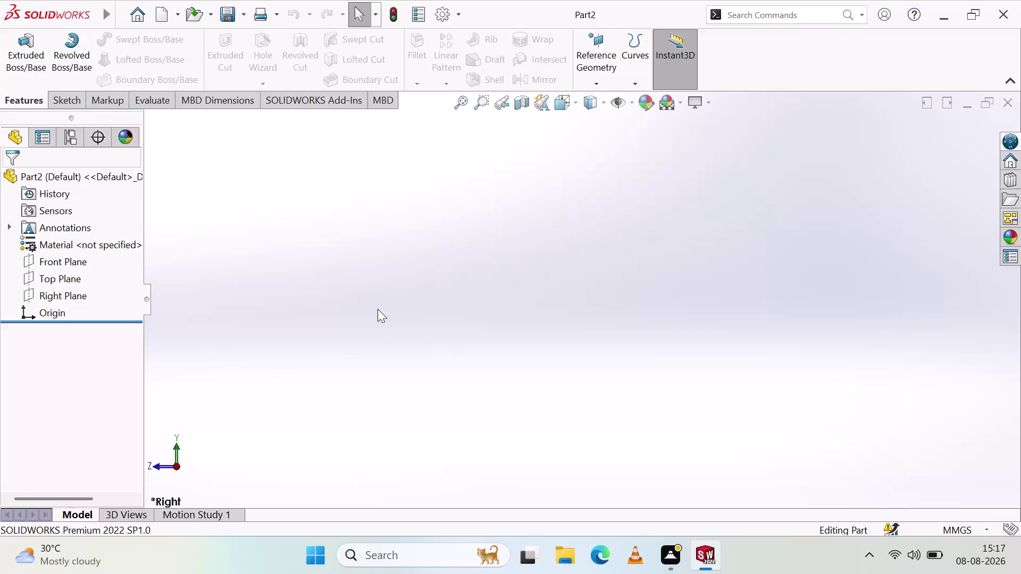
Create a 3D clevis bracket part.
Switch to the Front view and start a new sketch from the Sketch tab.
scroll(down, 3)
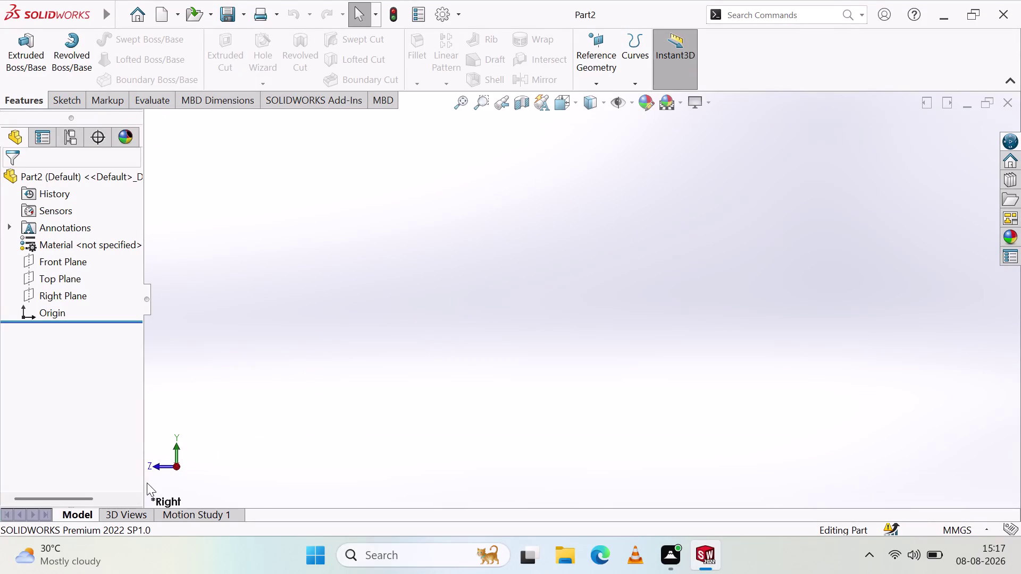
click(155, 464)
scroll(up, 3)
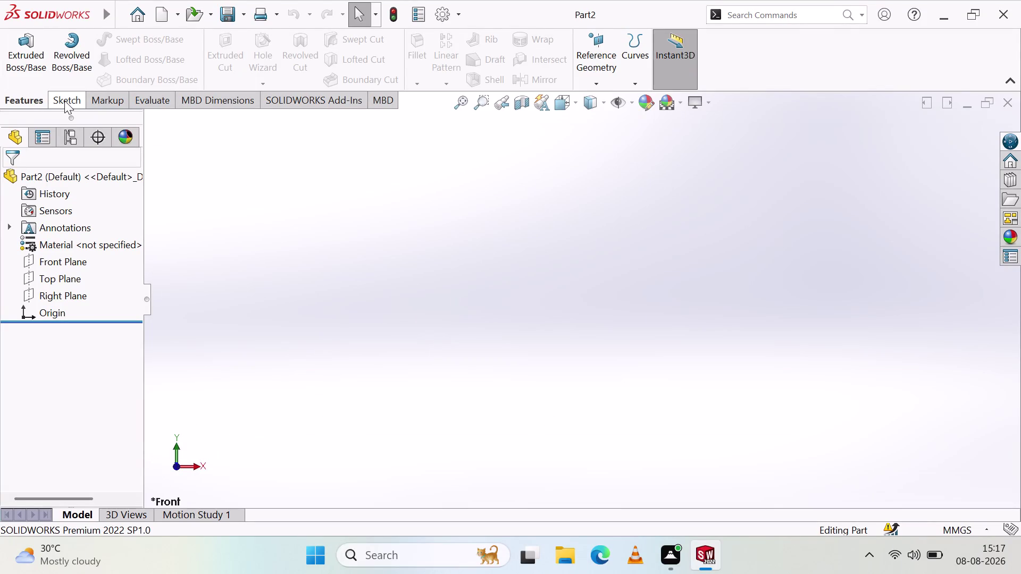
click(65, 101)
click(27, 56)
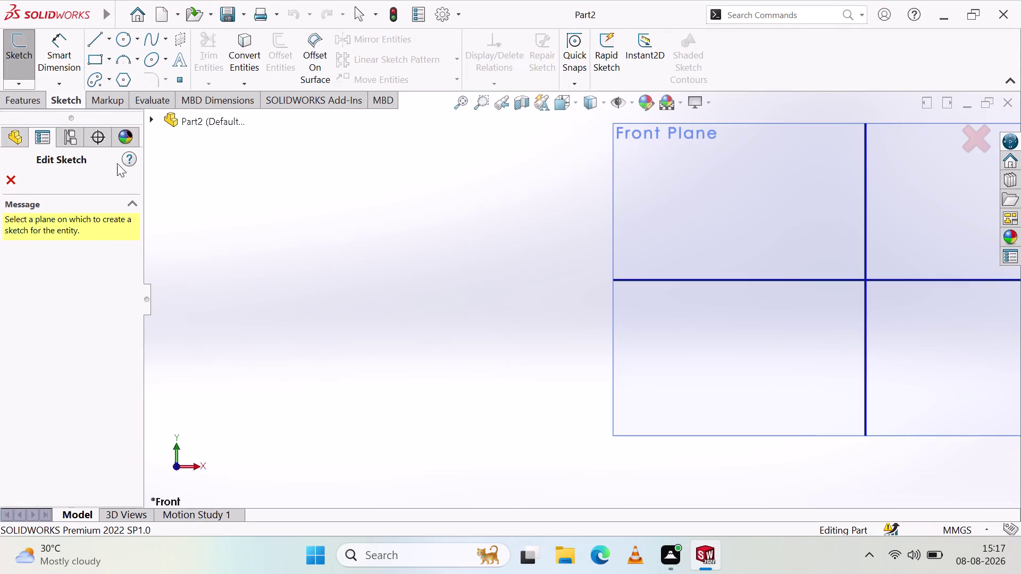
Zoom the view in and out, then cancel the pending sketch.
scroll(down, 3)
scroll(up, 3)
scroll(down, 3)
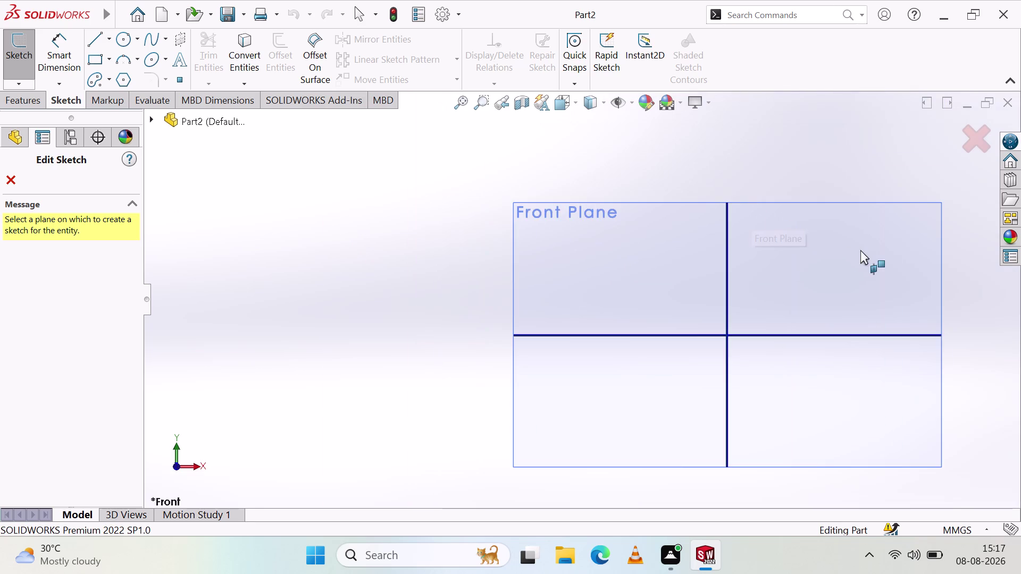
scroll(down, 3)
scroll(up, 3)
scroll(down, 3)
scroll(up, 3)
scroll(down, 3)
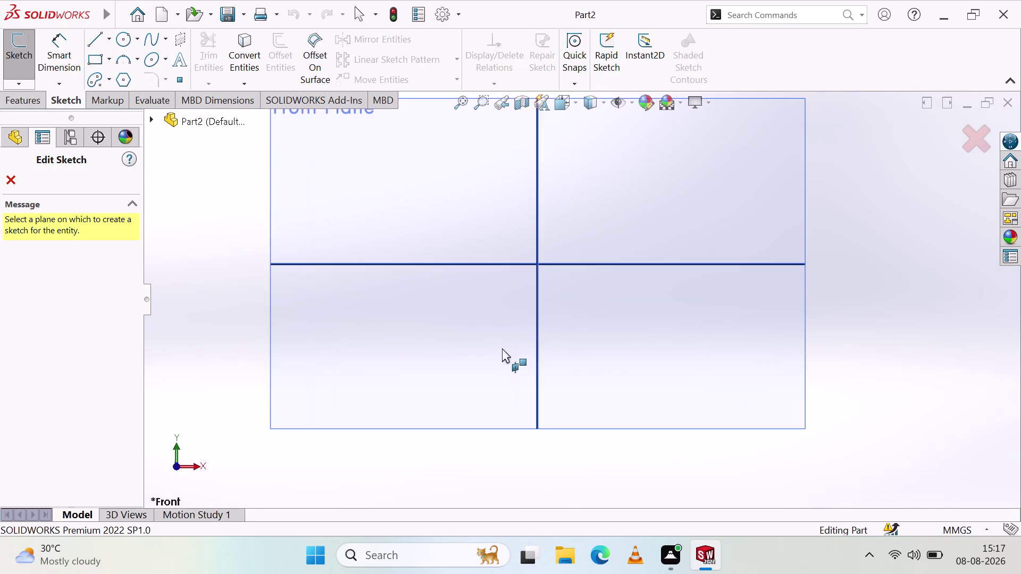
scroll(up, 3)
click(6, 179)
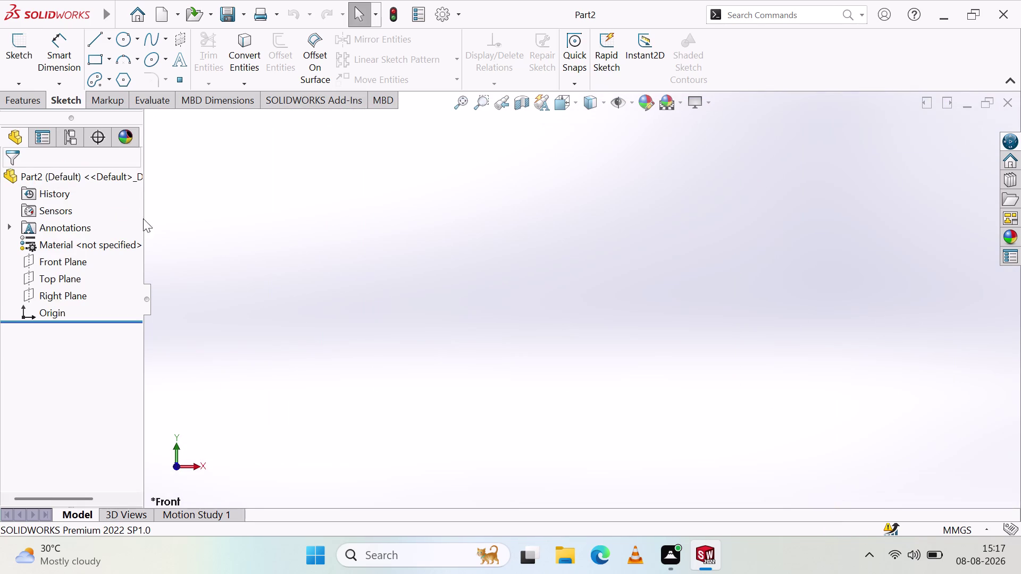
Restart the sketch command repeatedly, cancelling each pending plane selection.
click(35, 67)
click(18, 50)
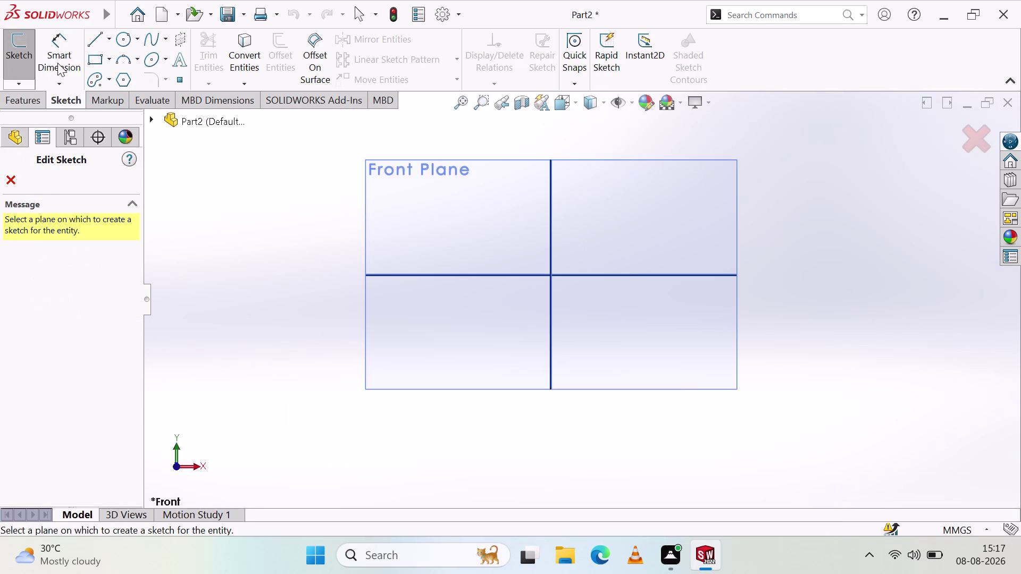
click(66, 63)
click(65, 62)
click(65, 62)
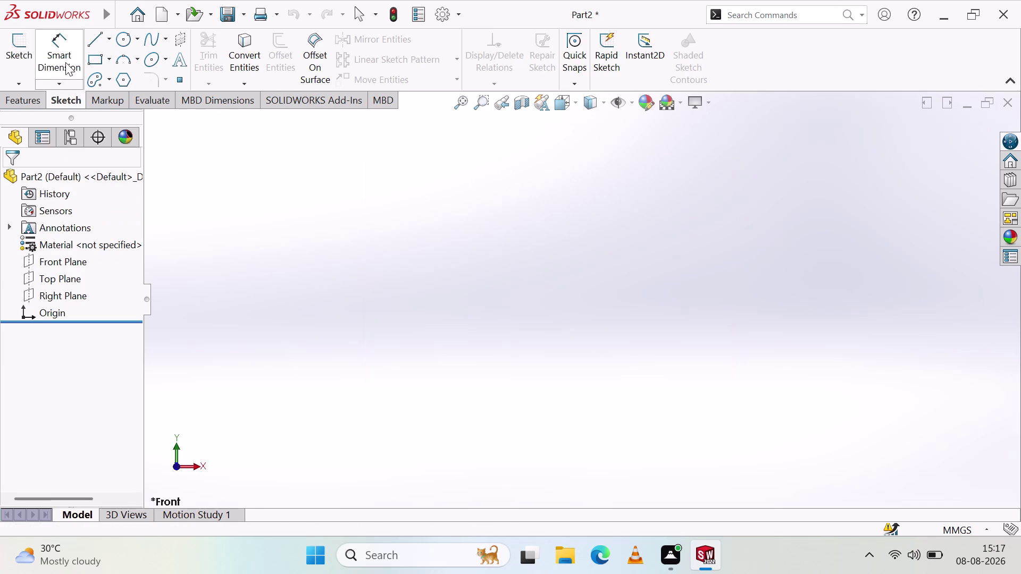
click(10, 51)
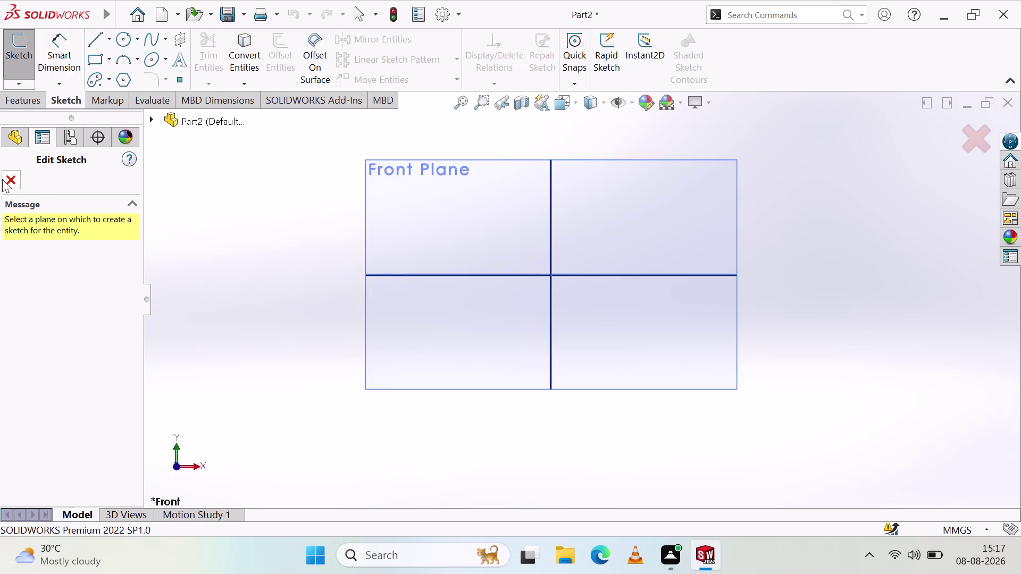
click(2, 179)
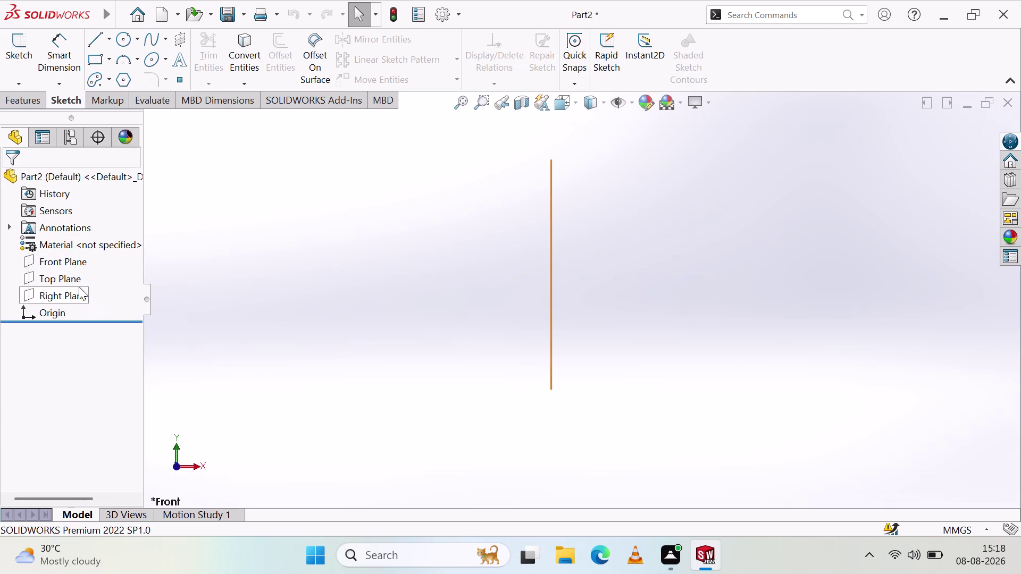
Select Front Plane in the FeatureManager design tree.
click(73, 263)
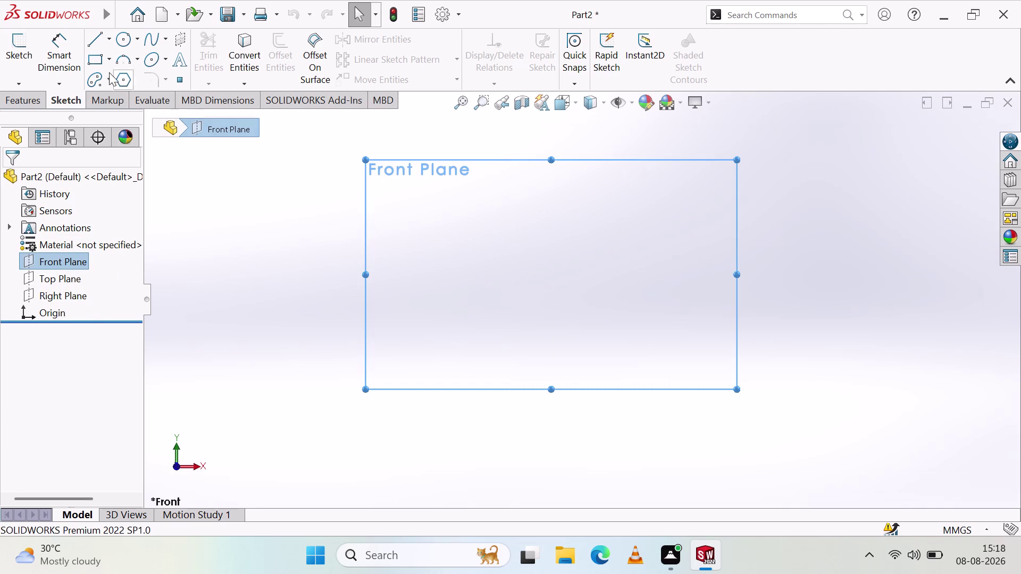
Start a sketch on the Front Plane and draw a vertical construction line through the origin.
click(16, 50)
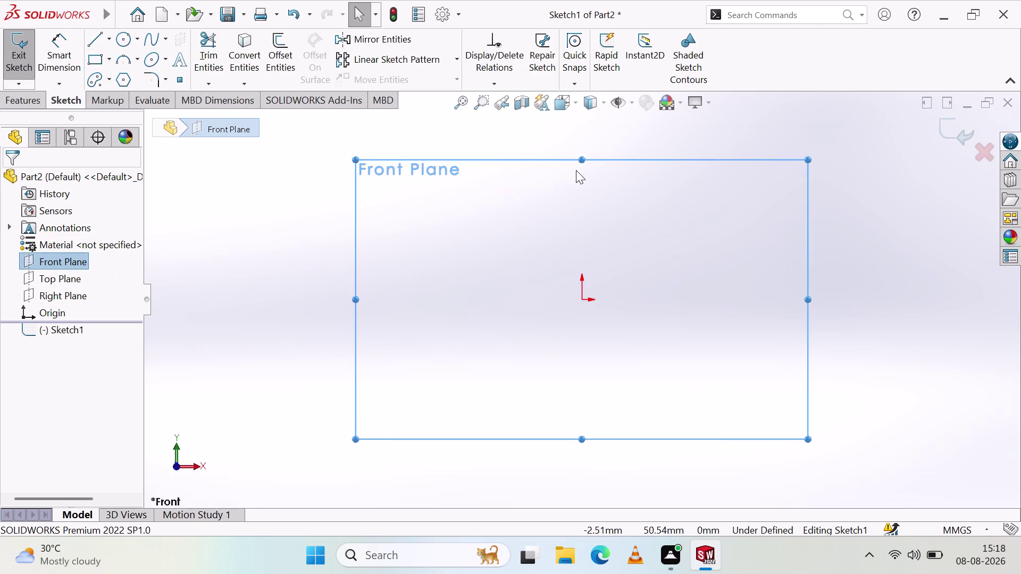
click(95, 36)
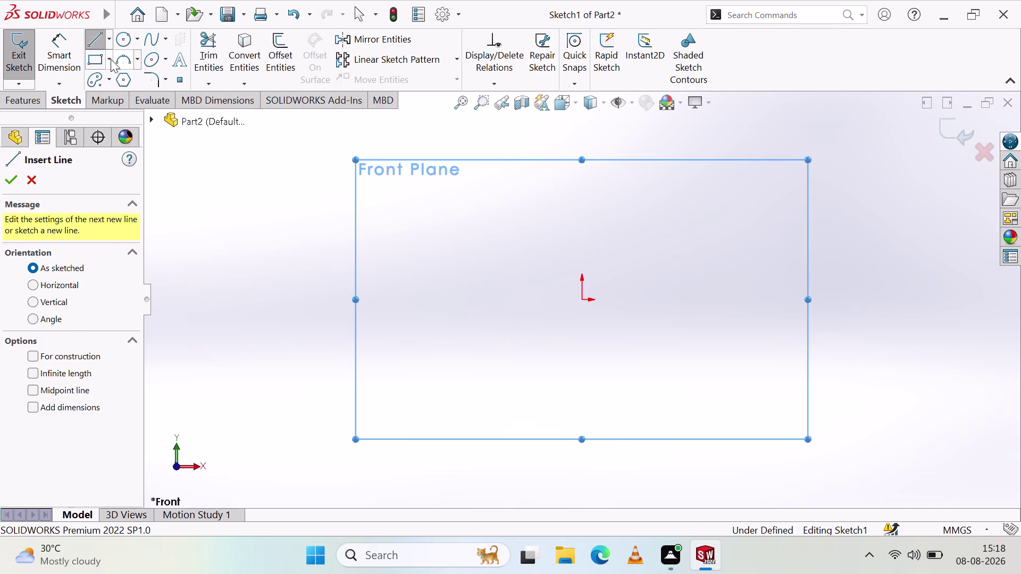
click(111, 39)
click(124, 77)
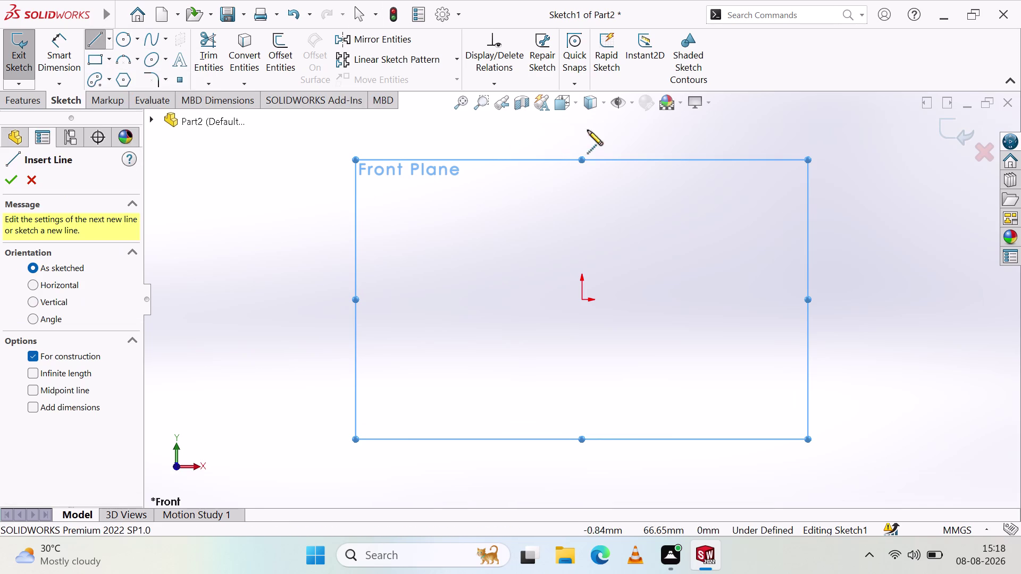
click(580, 122)
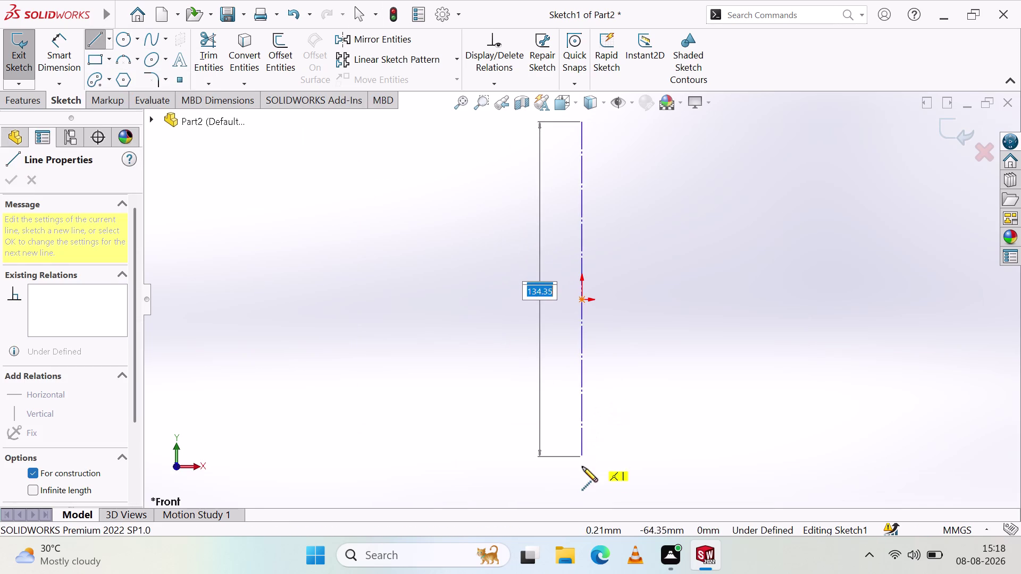
click(583, 500)
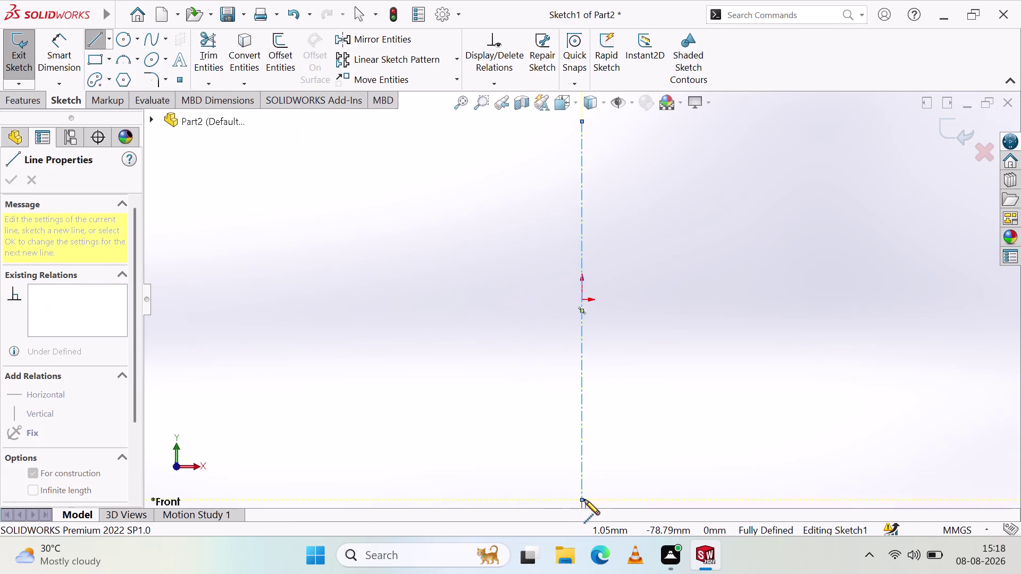
key(Escape)
key(Escape)
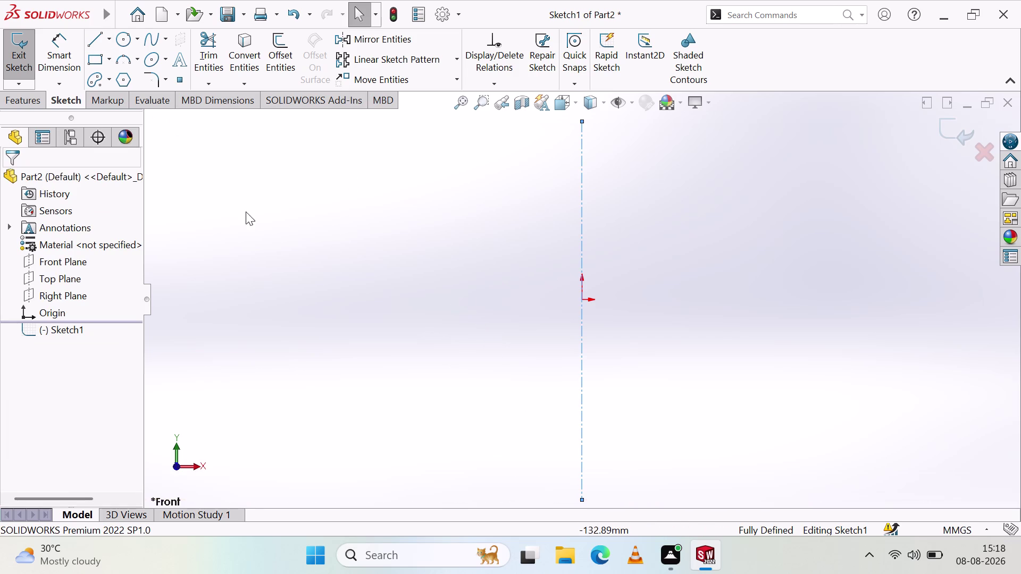
Draw a horizontal centerline through the origin.
click(108, 39)
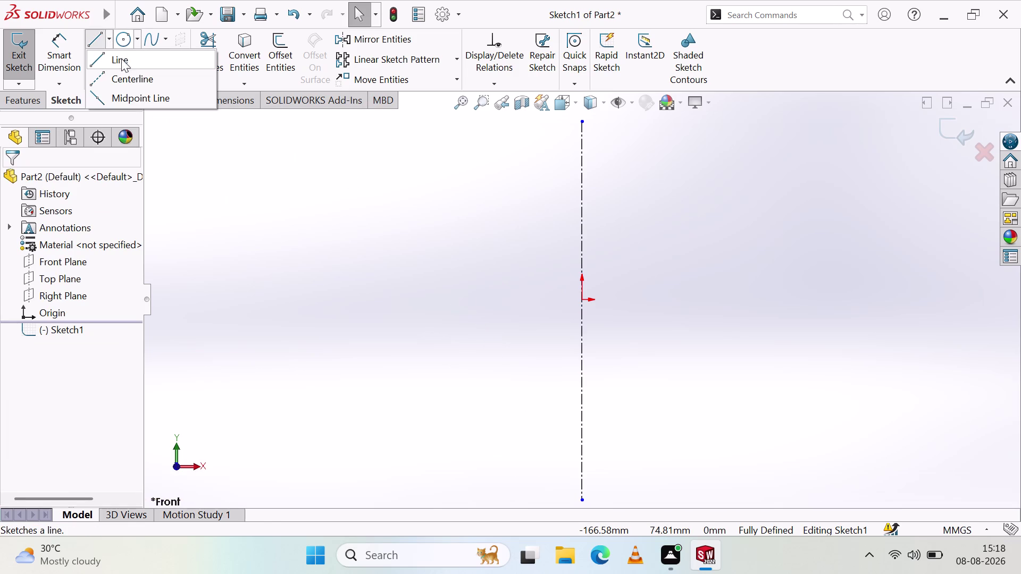
click(132, 76)
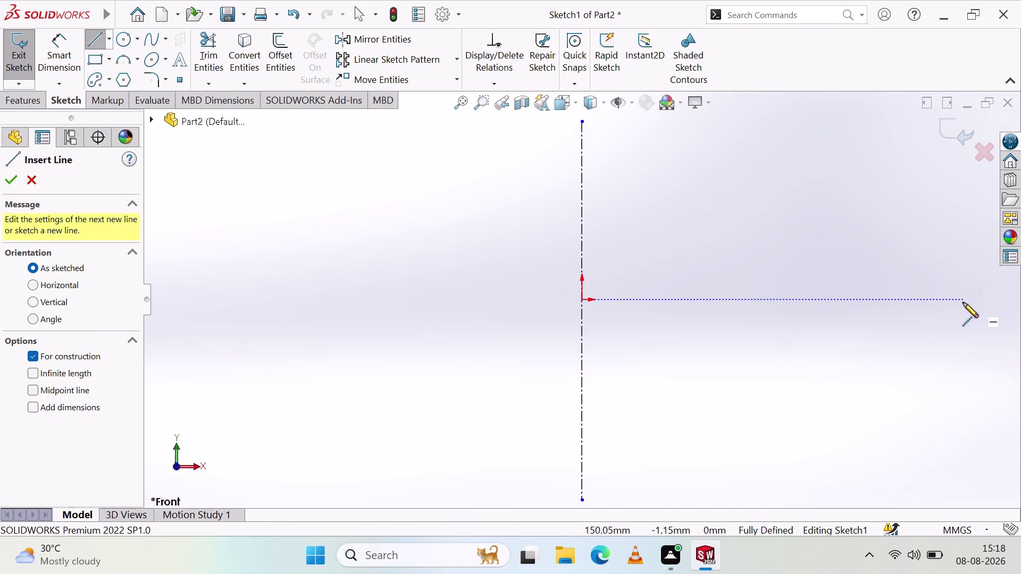
click(963, 303)
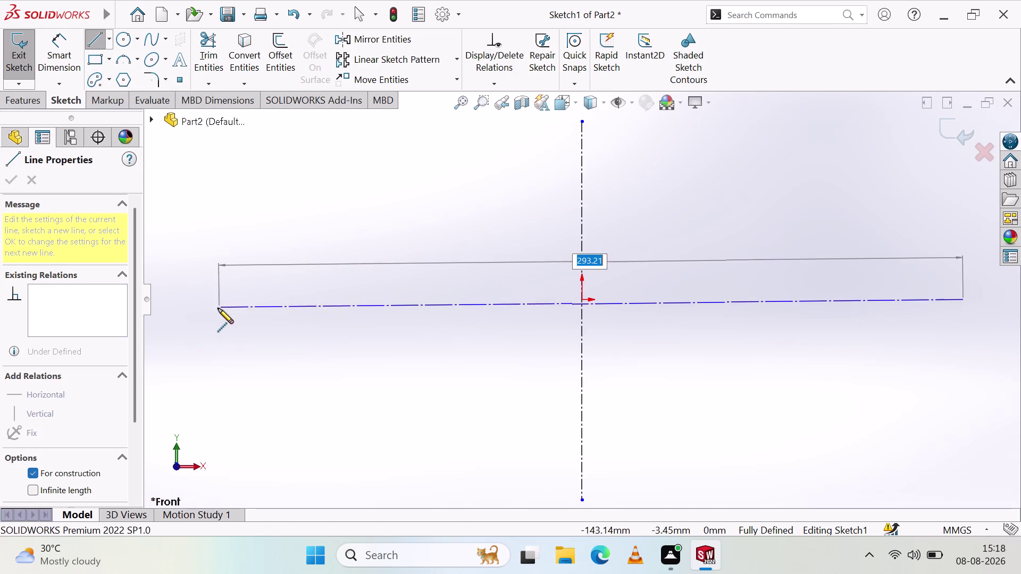
click(216, 299)
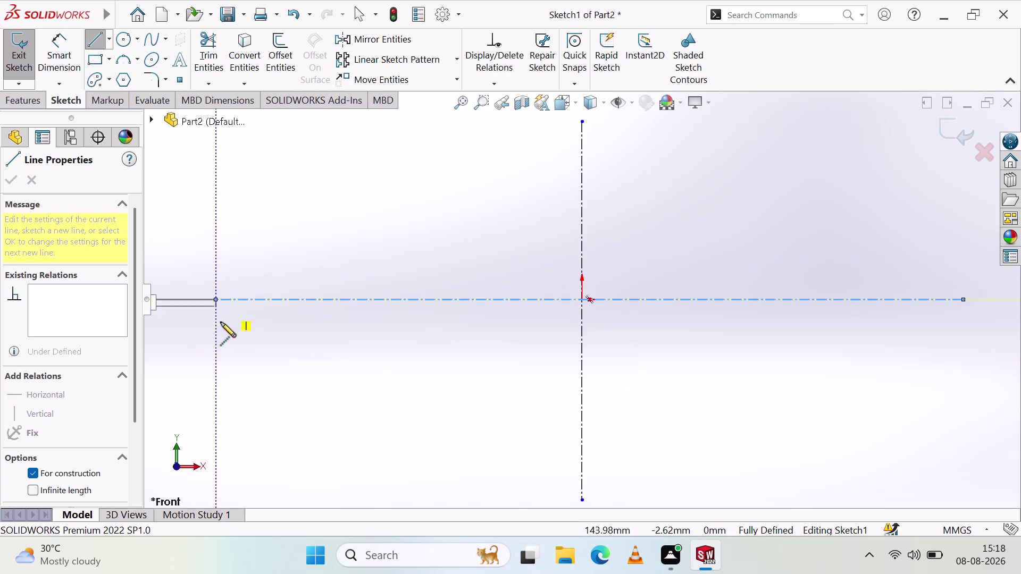
key(Escape)
key(Escape)
Drag both centerlines' endpoints outward to lengthen them.
scroll(up, 3)
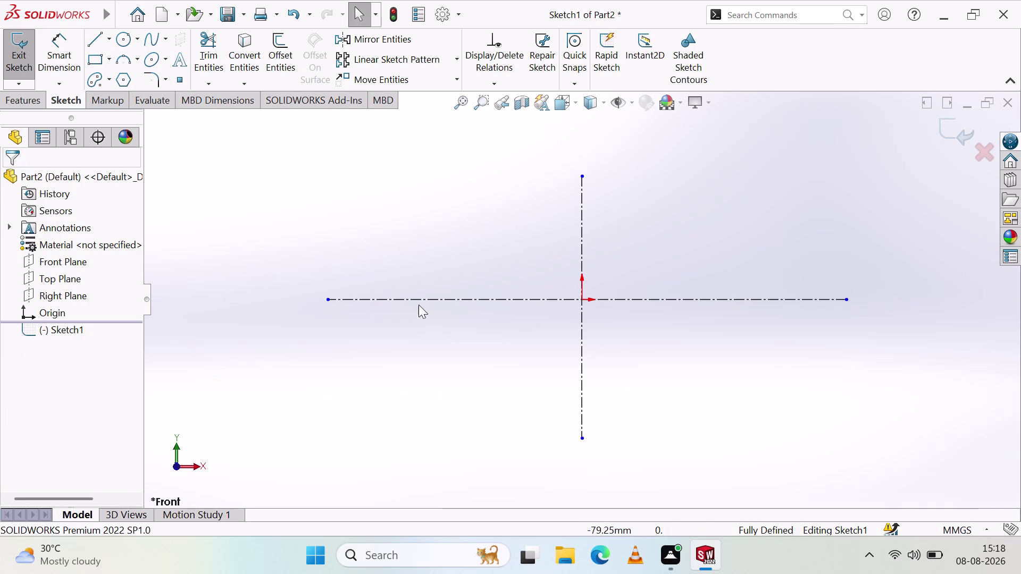
drag(327, 300, 233, 314)
drag(848, 298, 895, 289)
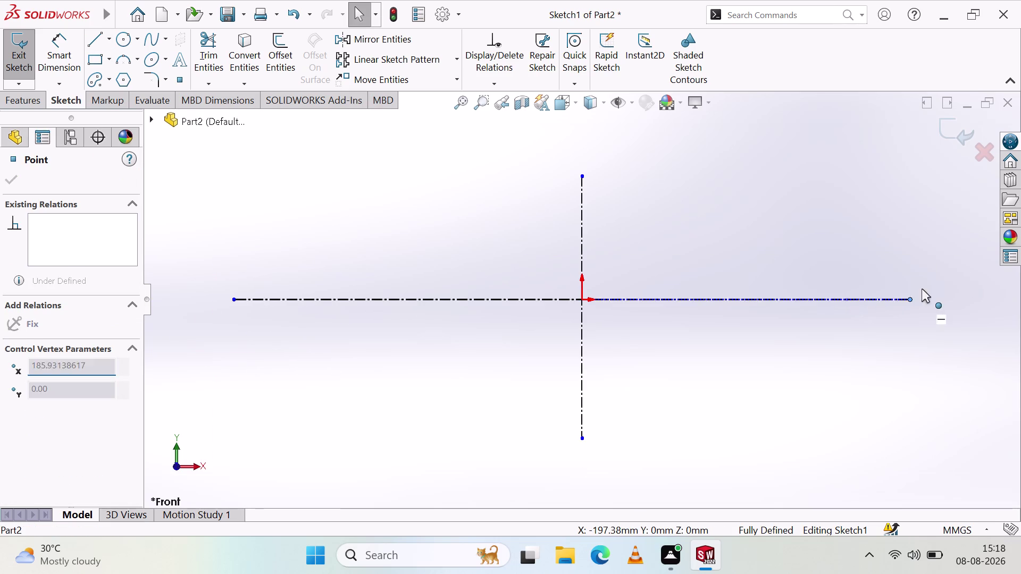
drag(895, 289, 926, 289)
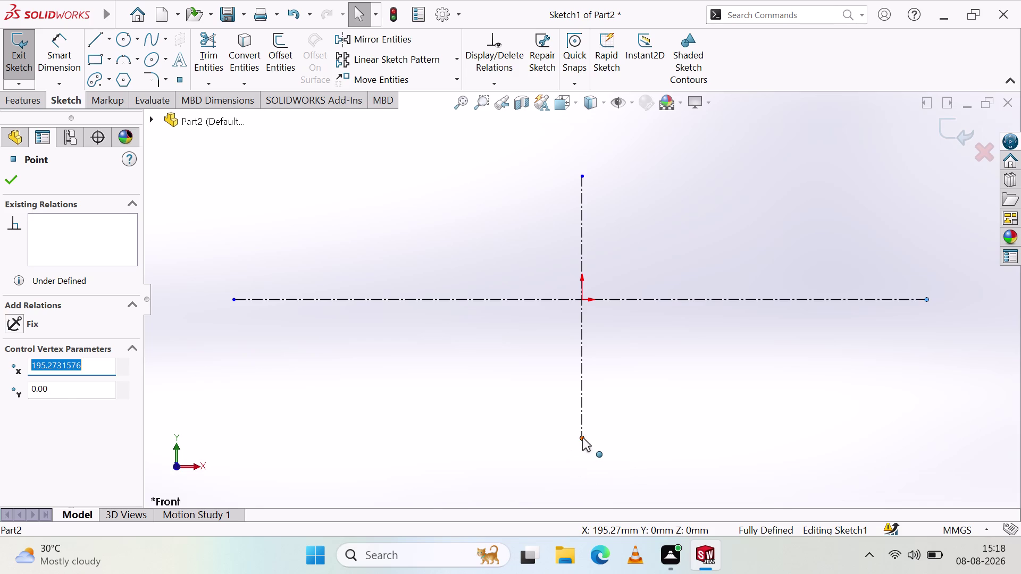
drag(582, 437, 600, 501)
drag(580, 174, 581, 166)
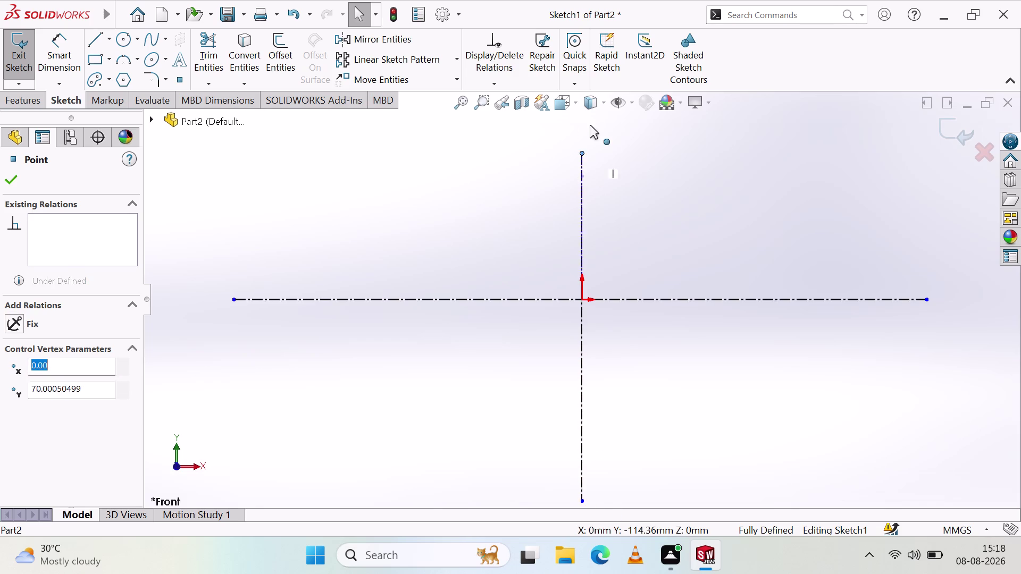
drag(582, 166, 590, 117)
key(Escape)
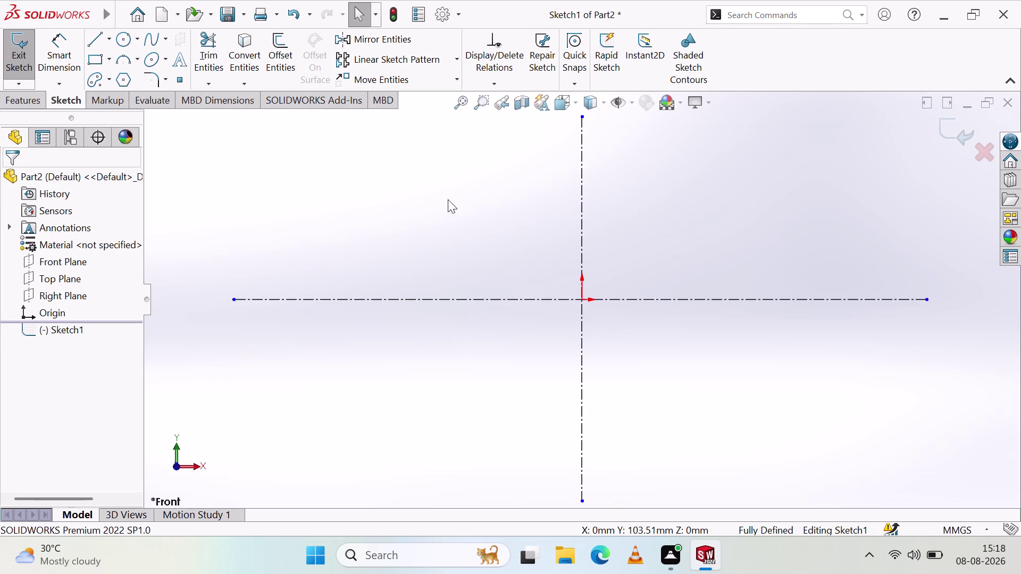
scroll(down, 3)
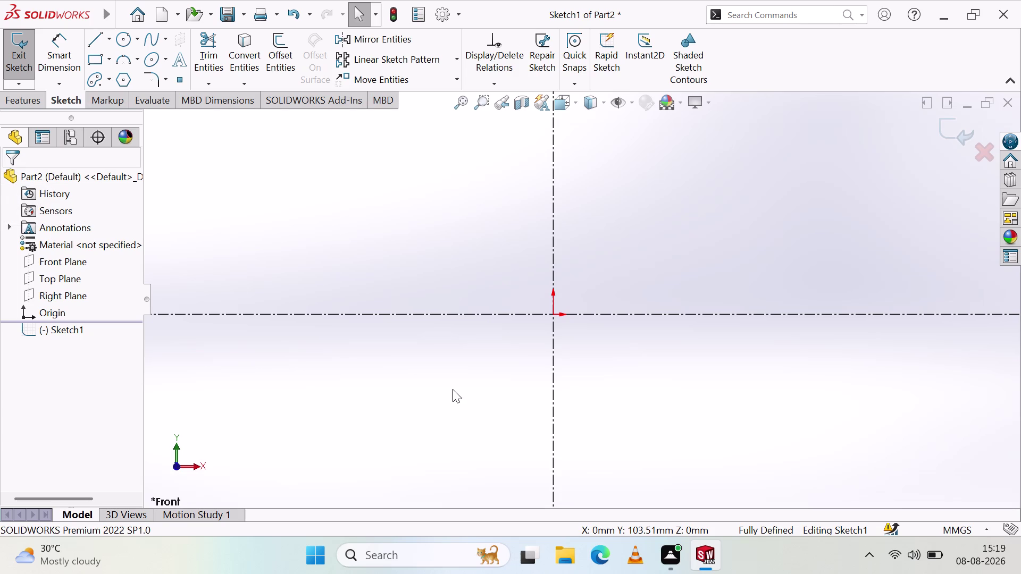
click(123, 41)
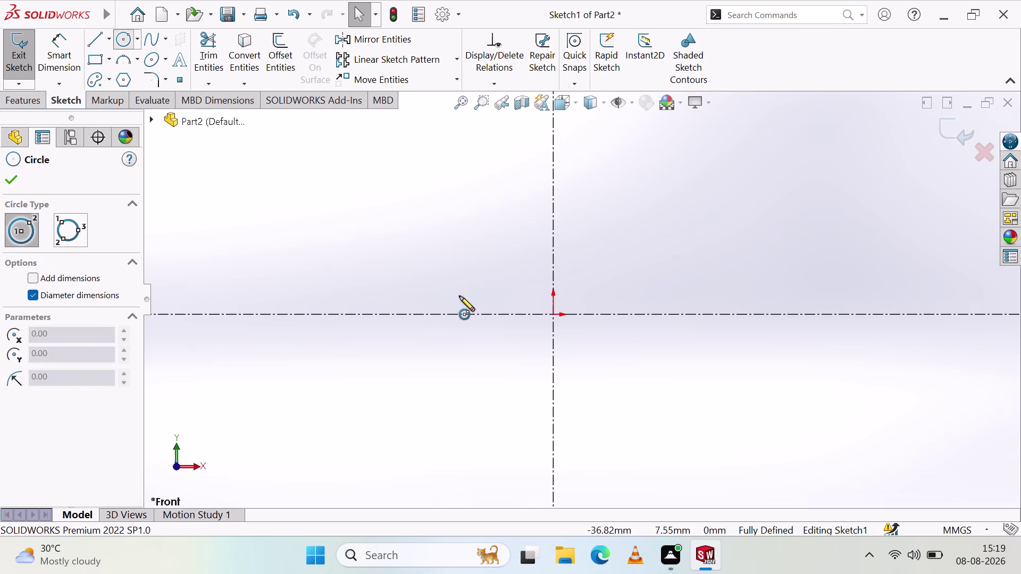
Draw circles centred on the origin, finishing with a larger one around the first.
click(553, 315)
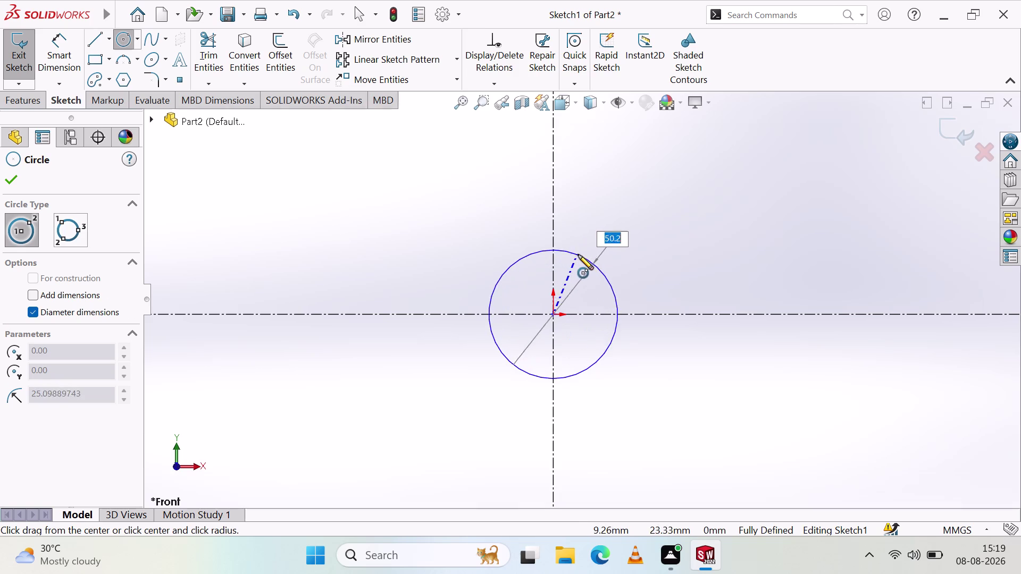
click(590, 267)
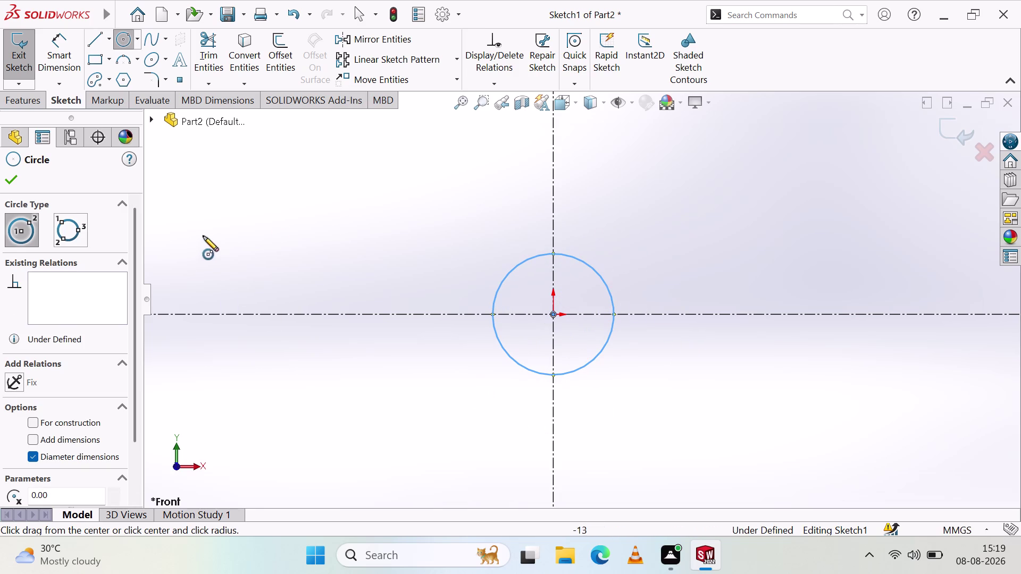
key(Escape)
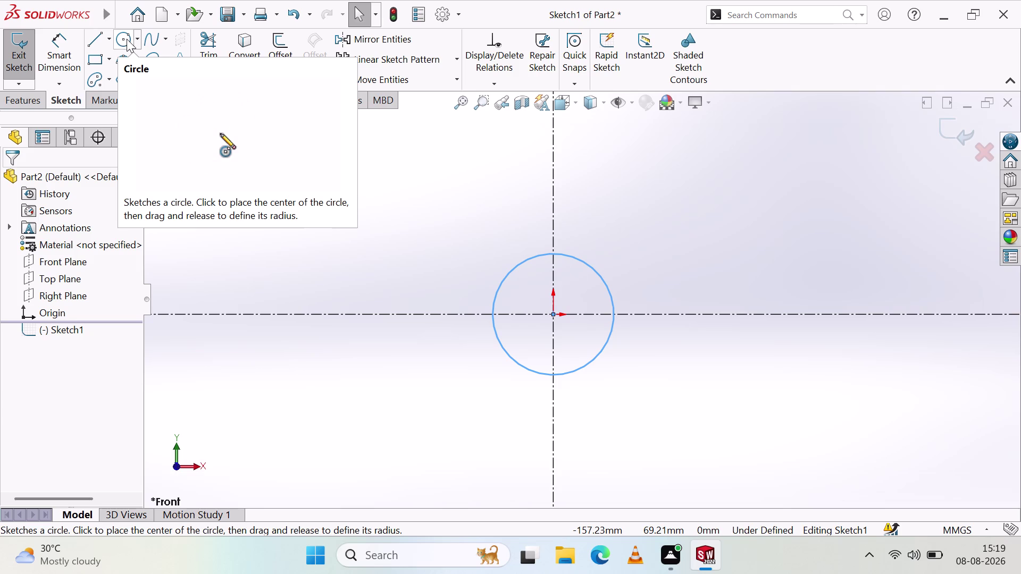
click(125, 38)
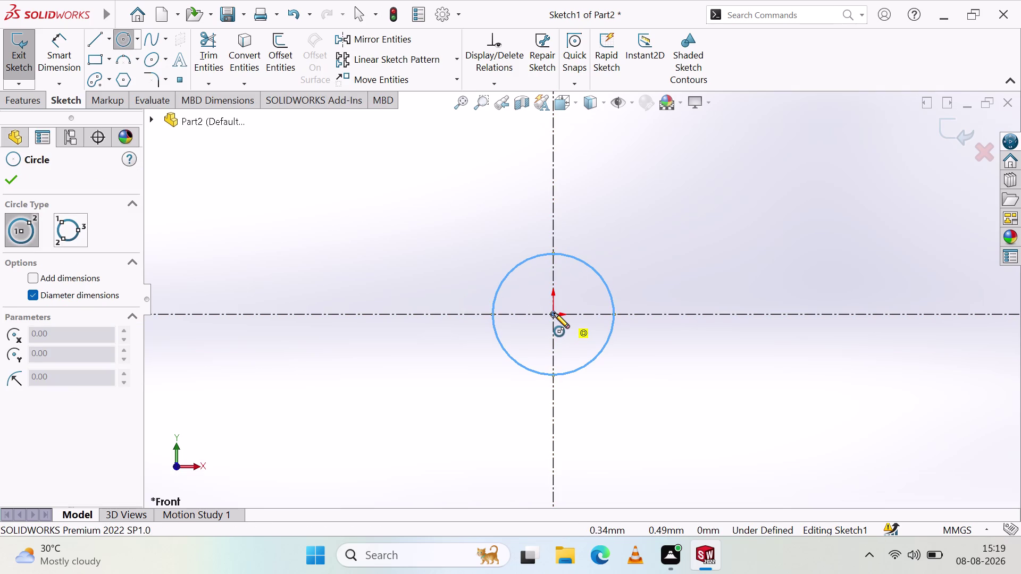
click(554, 313)
click(660, 288)
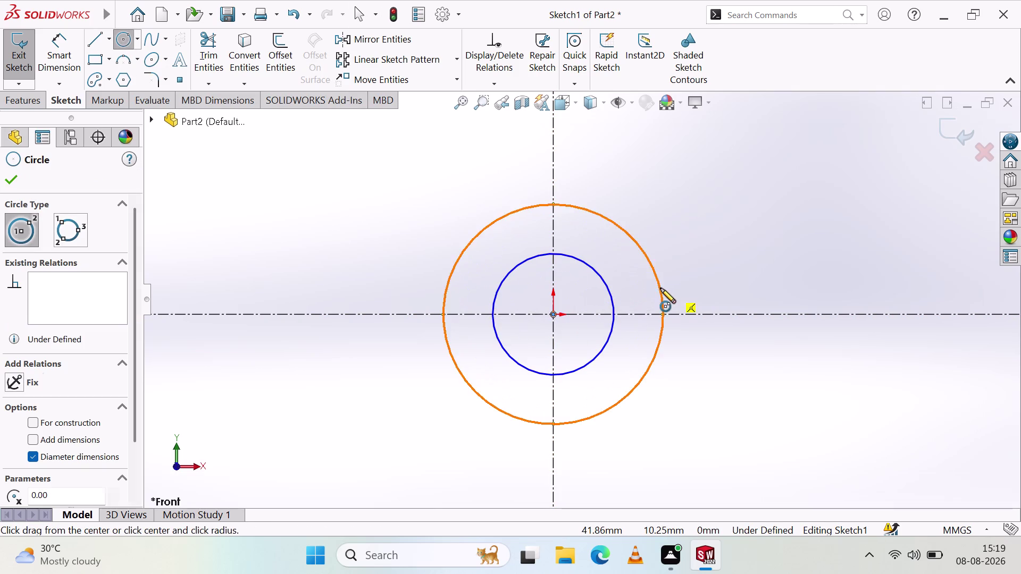
key(Escape)
click(55, 47)
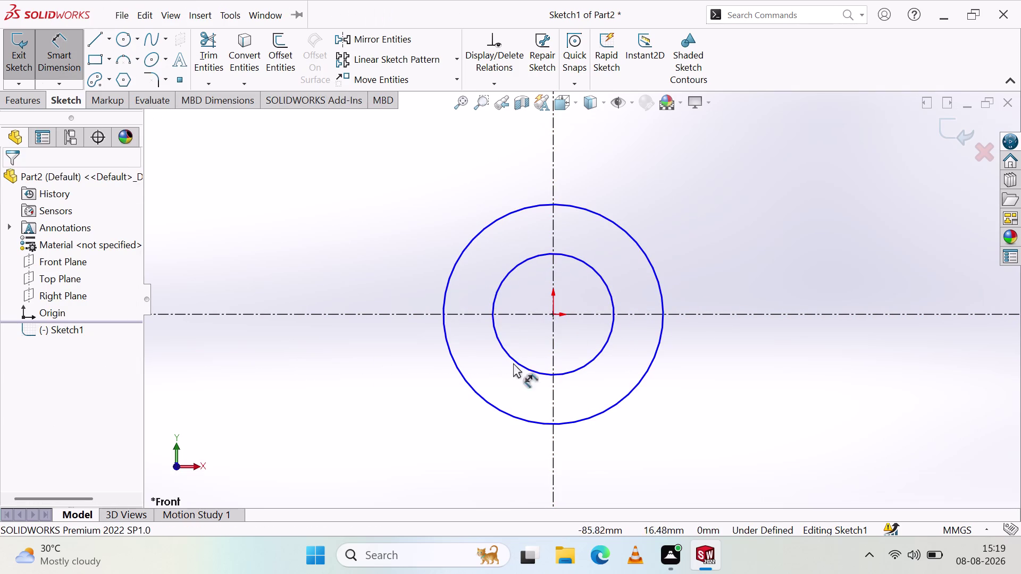
Dimension the outer circle's diameter as 38.
click(644, 254)
click(758, 264)
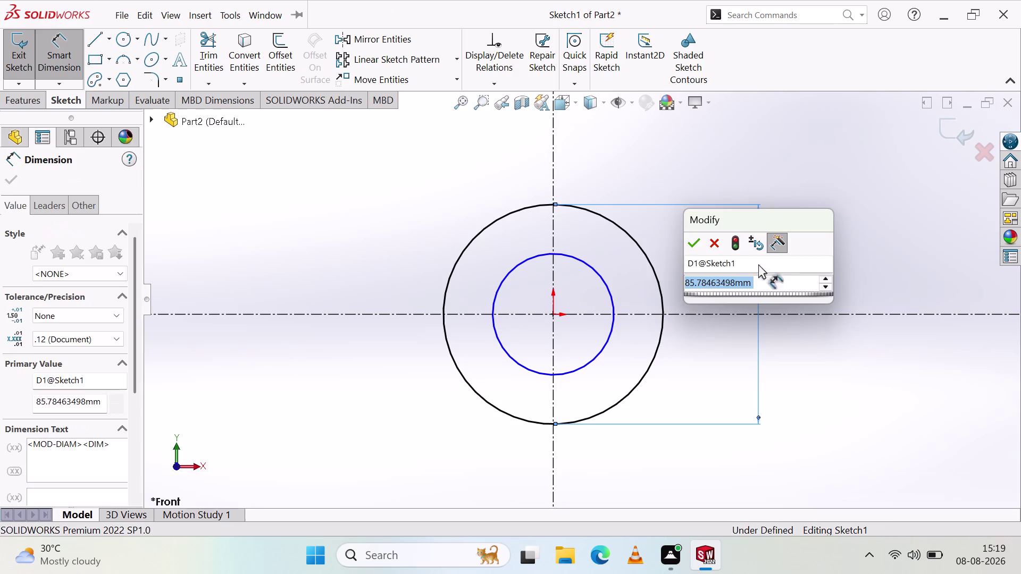
key(2)
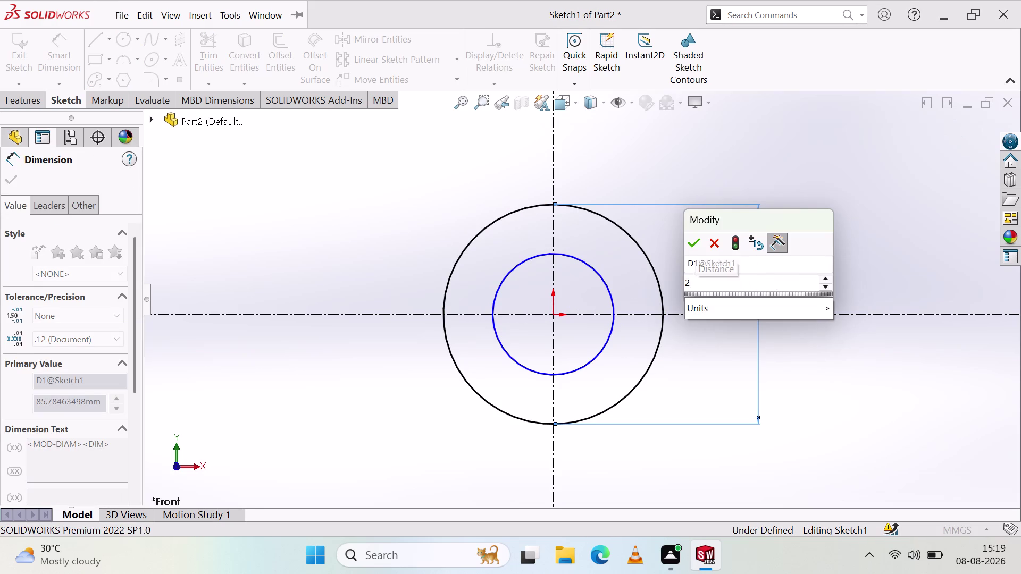
key(BackSpace)
key(3)
key(8)
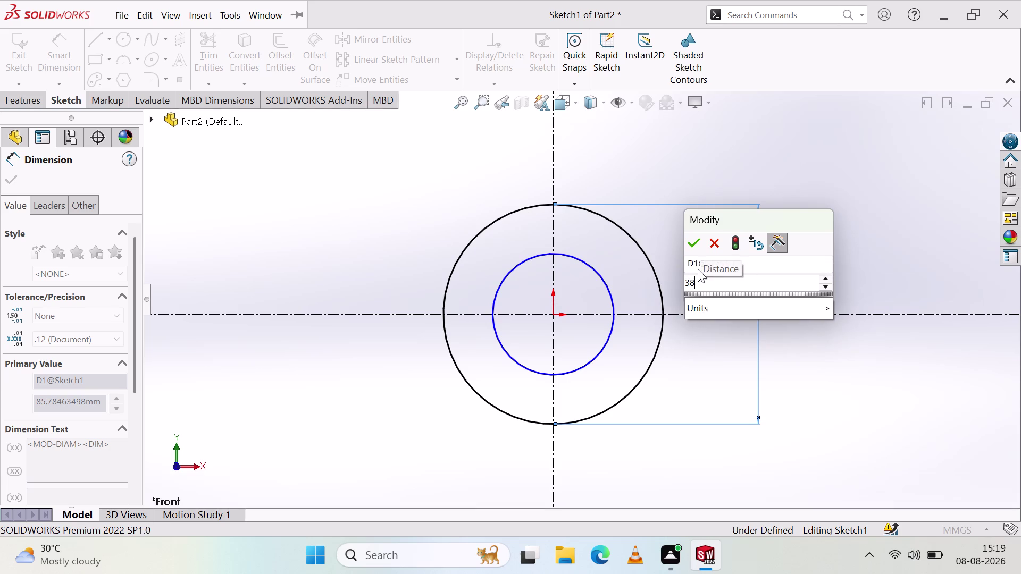
click(695, 249)
click(814, 249)
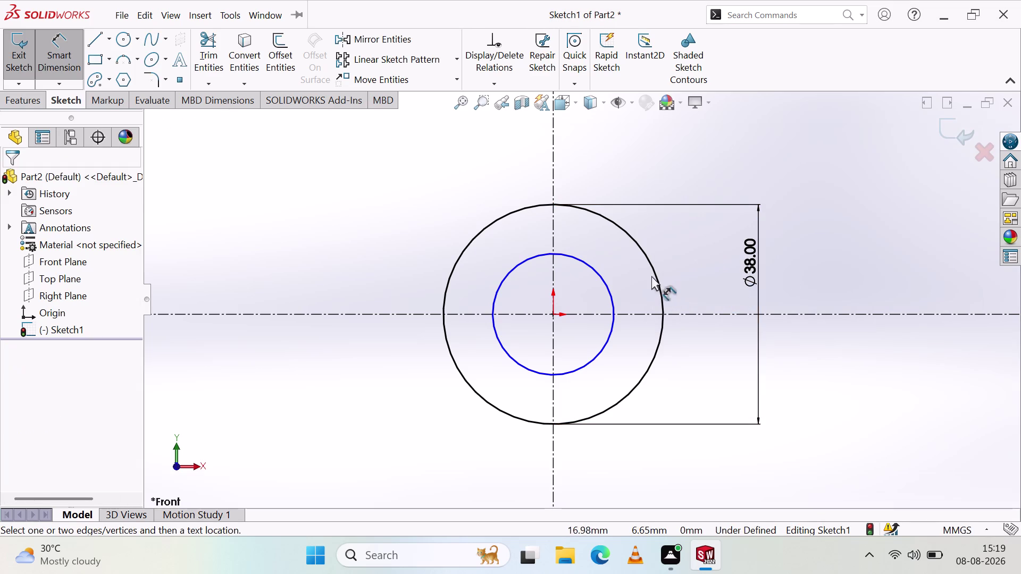
Dimension the inner circle's diameter as 40.
click(609, 288)
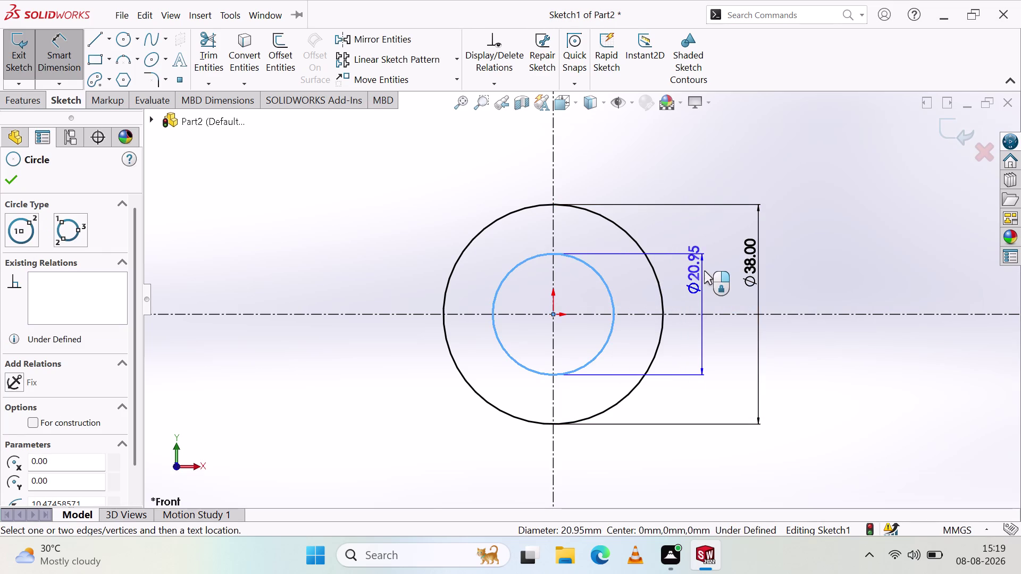
click(723, 268)
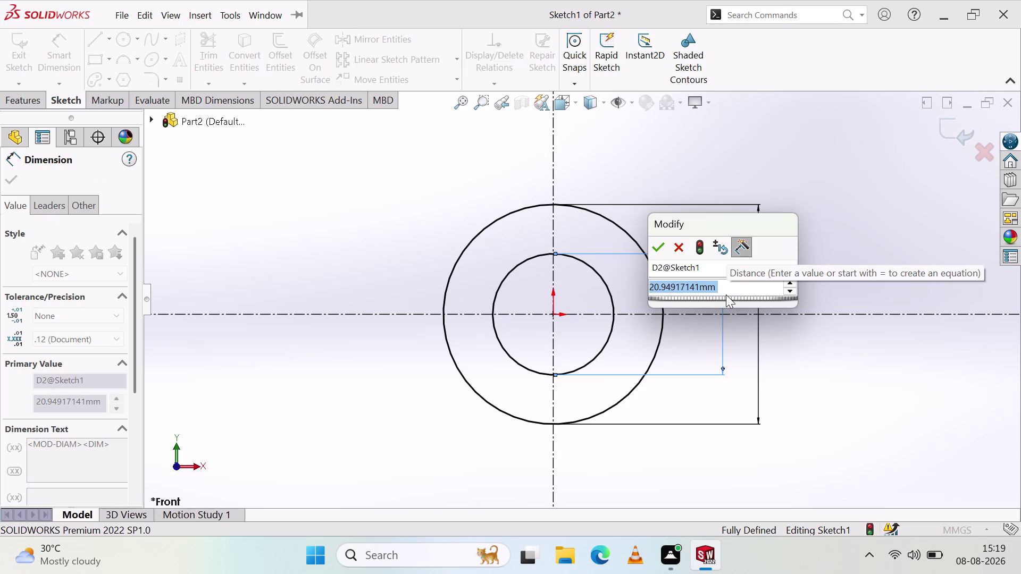
key(4)
key(0)
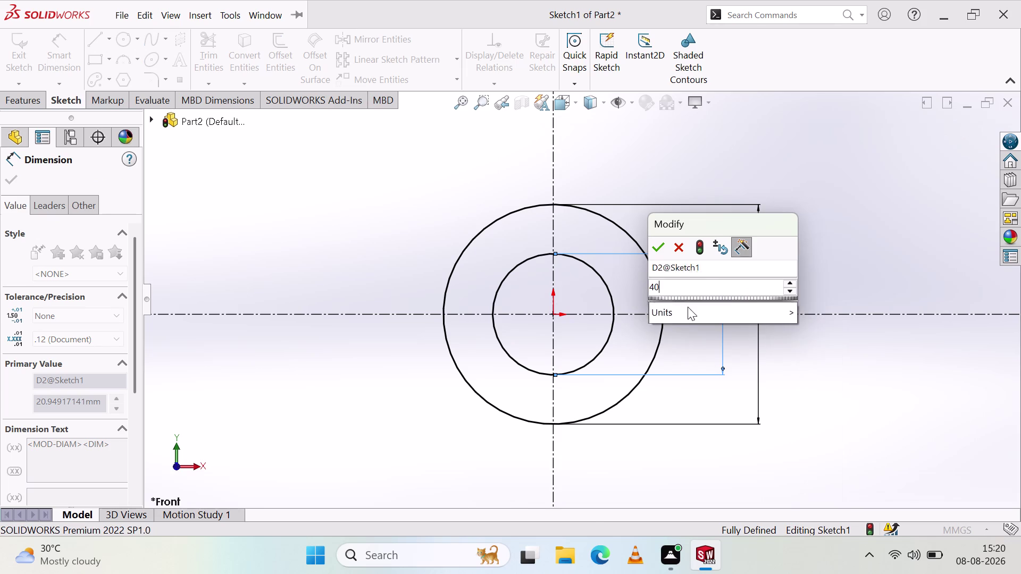
click(655, 252)
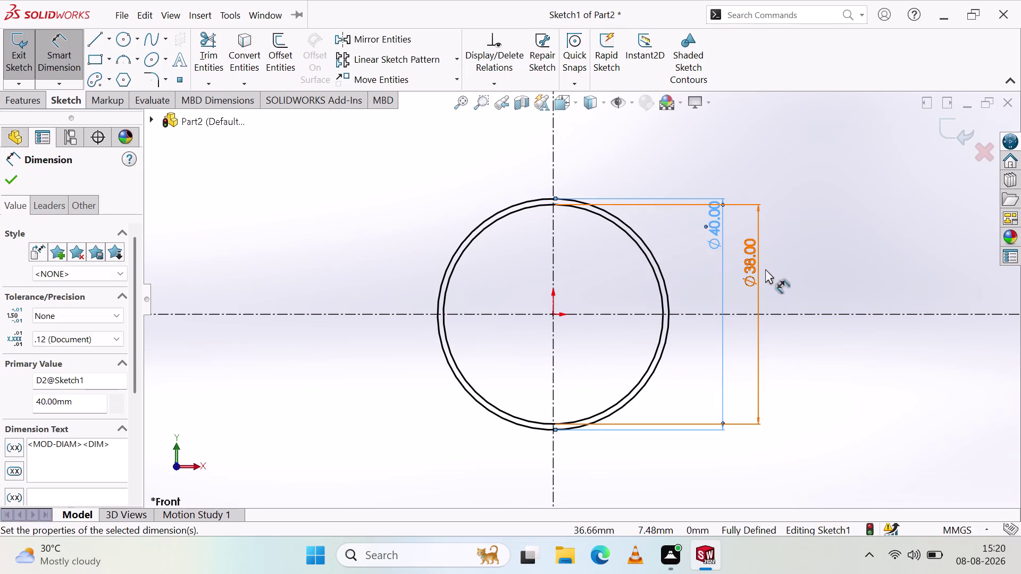
Change the outer diameter to the formula 38+38, giving Ø76.
click(765, 269)
double_click(754, 266)
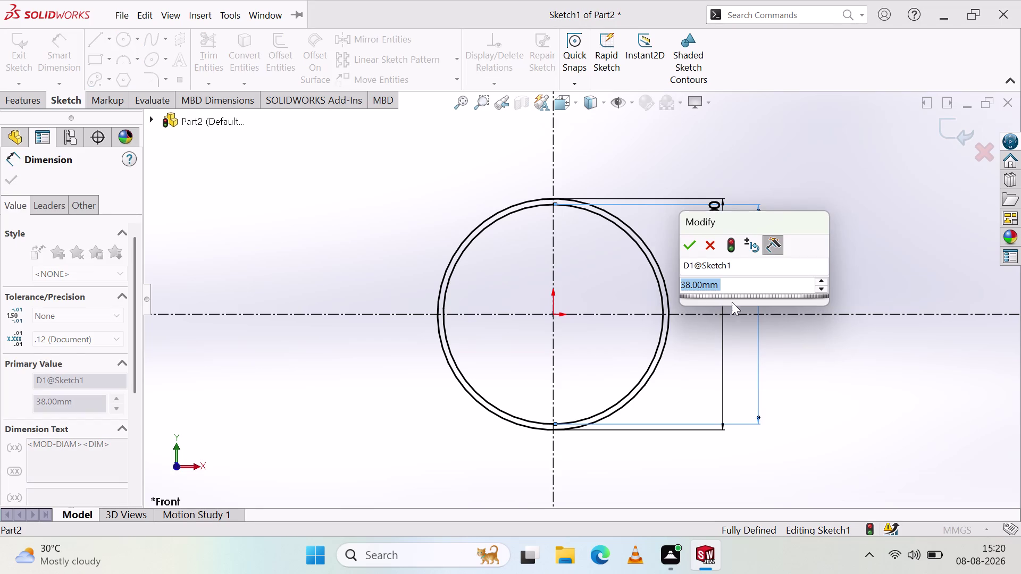
key(BackSpace)
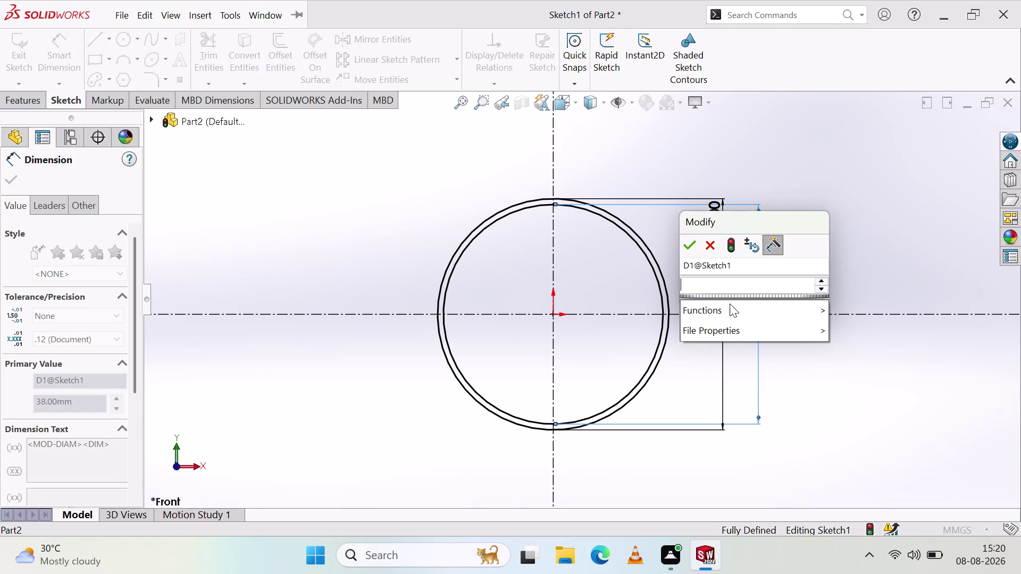
key(BackSpace)
key(BackSpace)
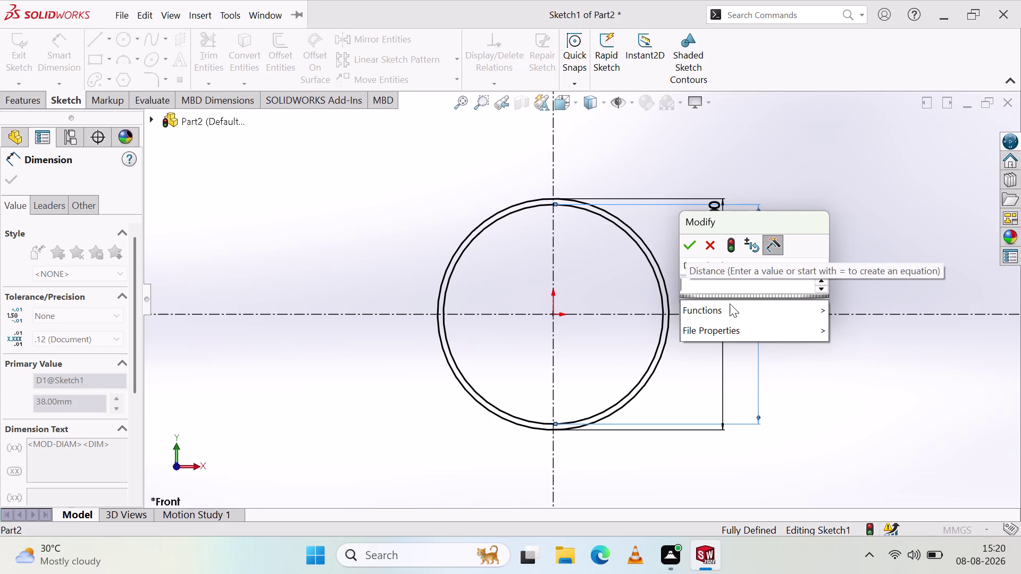
text(38)
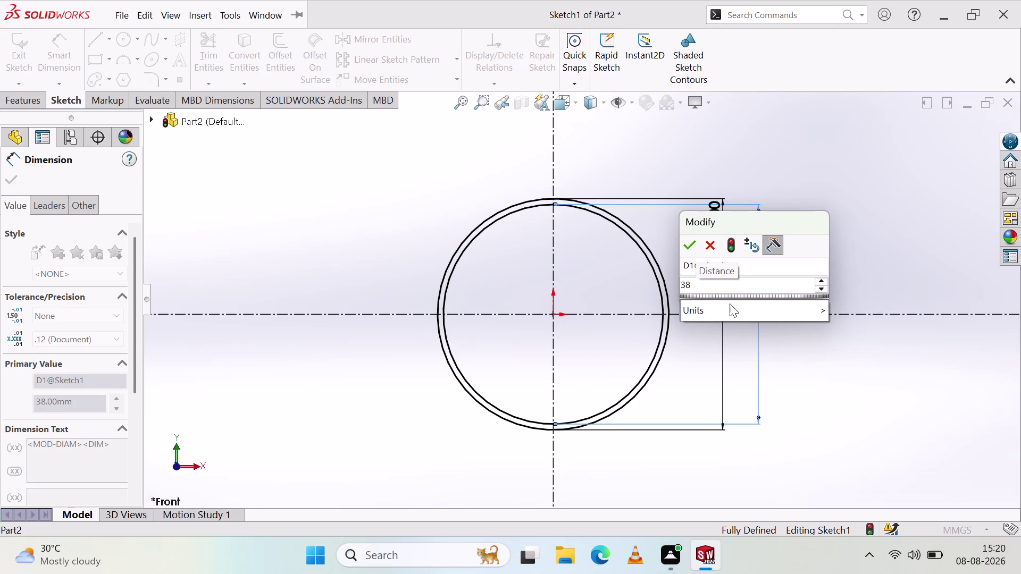
key(shift+plus)
key(2)
key(BackSpace)
key(3)
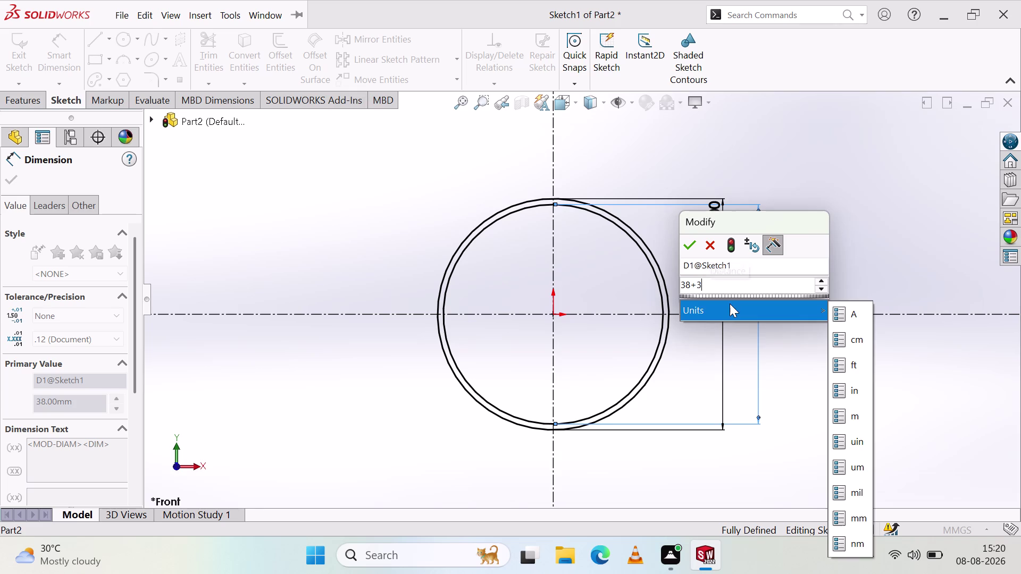
key(8)
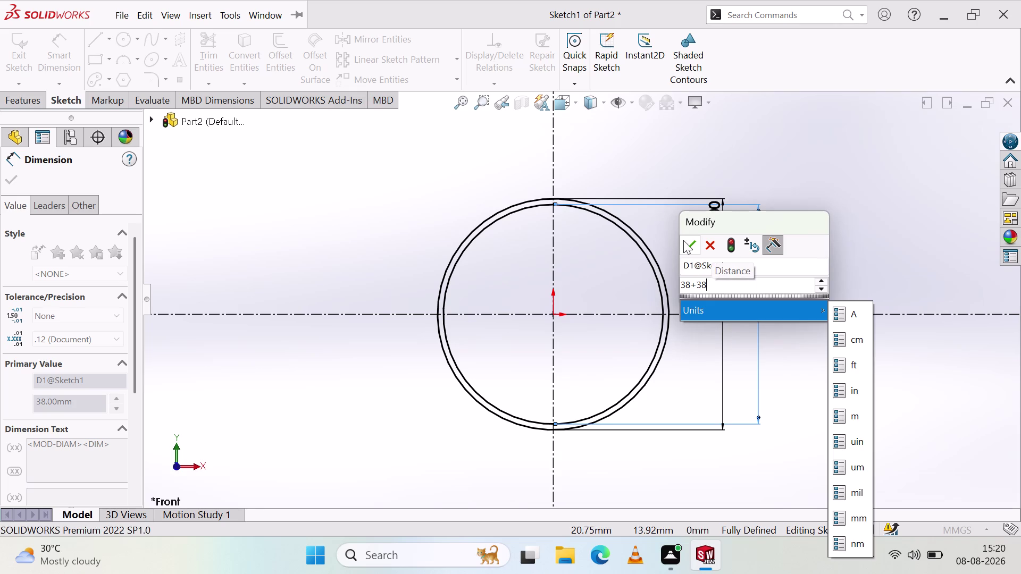
click(690, 243)
click(805, 258)
scroll(up, 3)
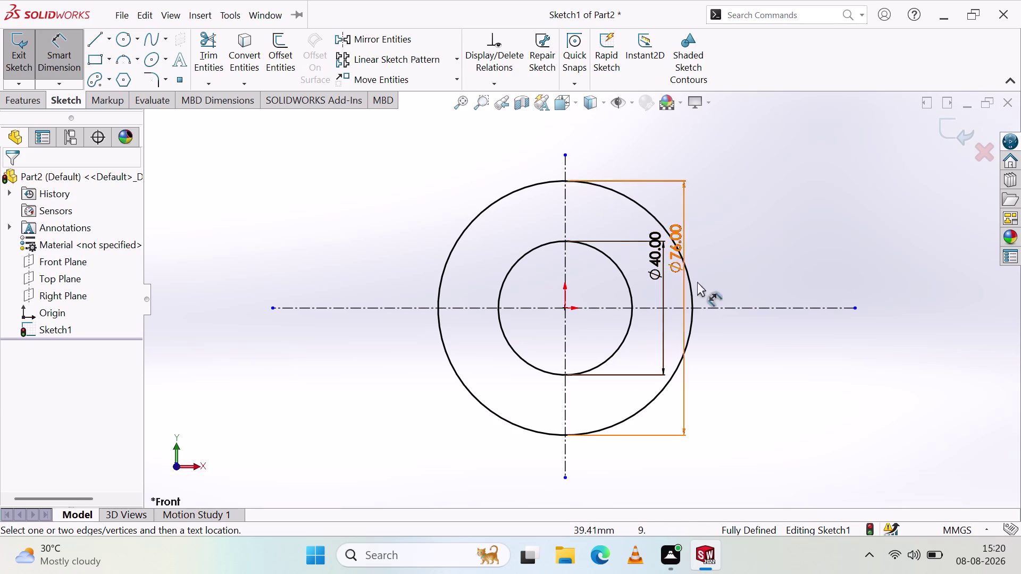
Move the Ø40 and Ø76 dimension text to the left of the circles.
drag(655, 256, 349, 179)
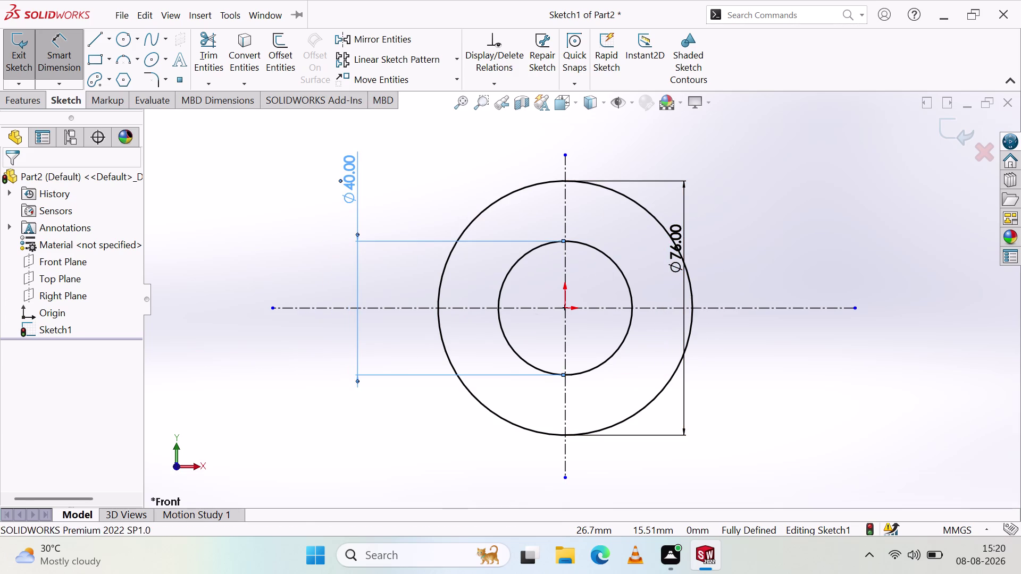
drag(682, 231, 438, 192)
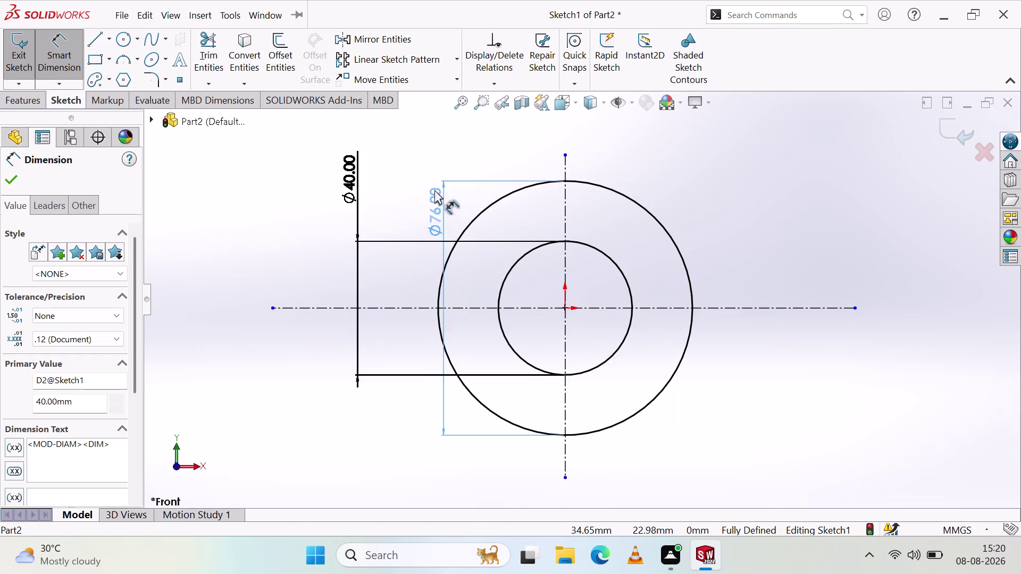
drag(438, 191, 406, 142)
click(307, 255)
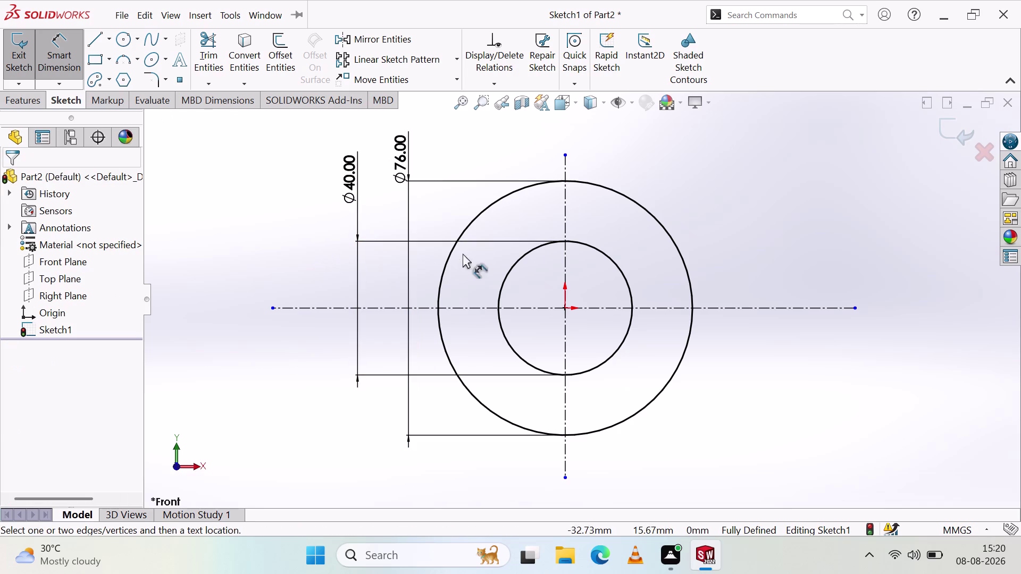
scroll(up, 3)
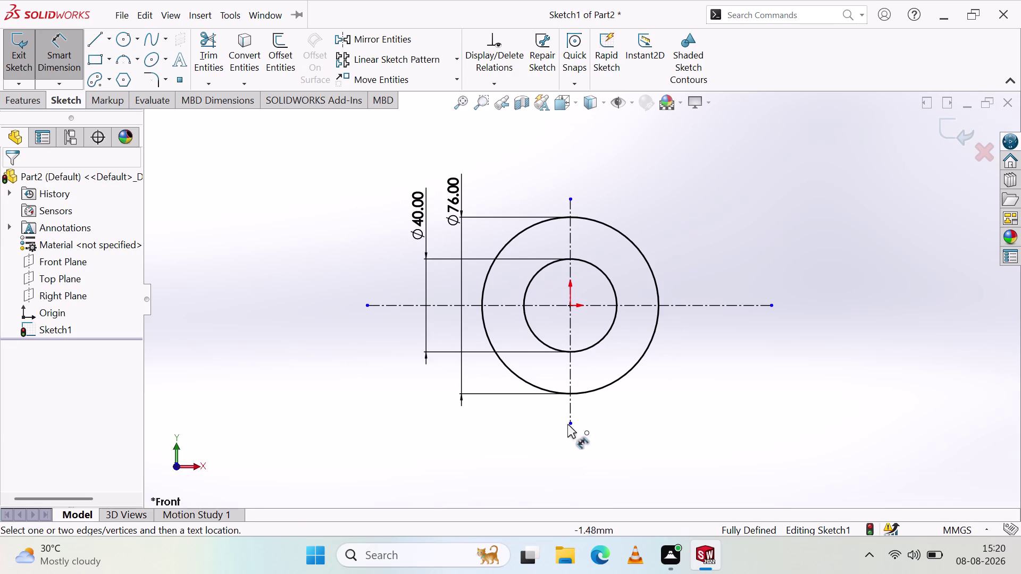
Drag the vertical and horizontal centreline endpoints outward past the outer circle.
drag(569, 425, 572, 453)
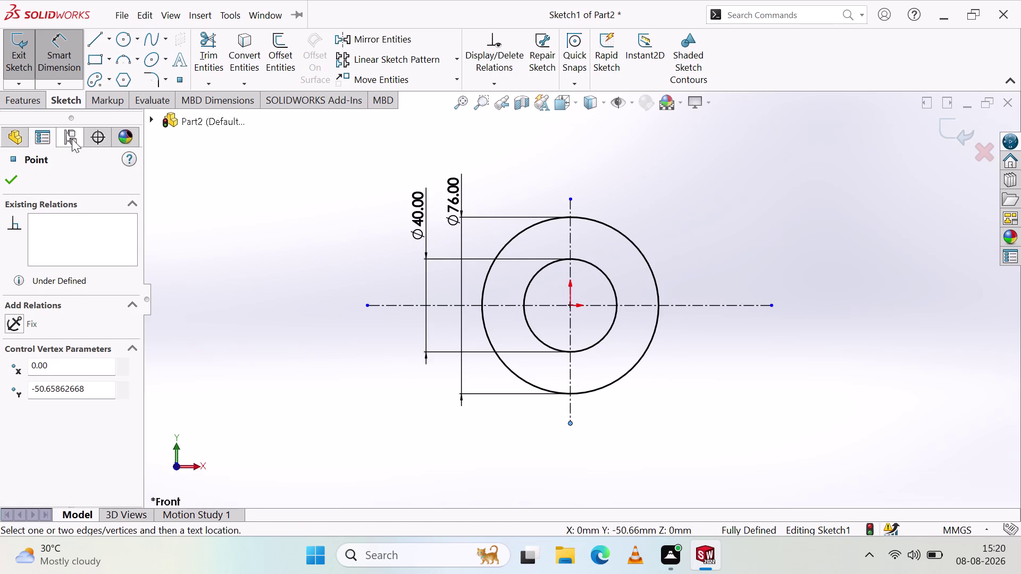
click(49, 58)
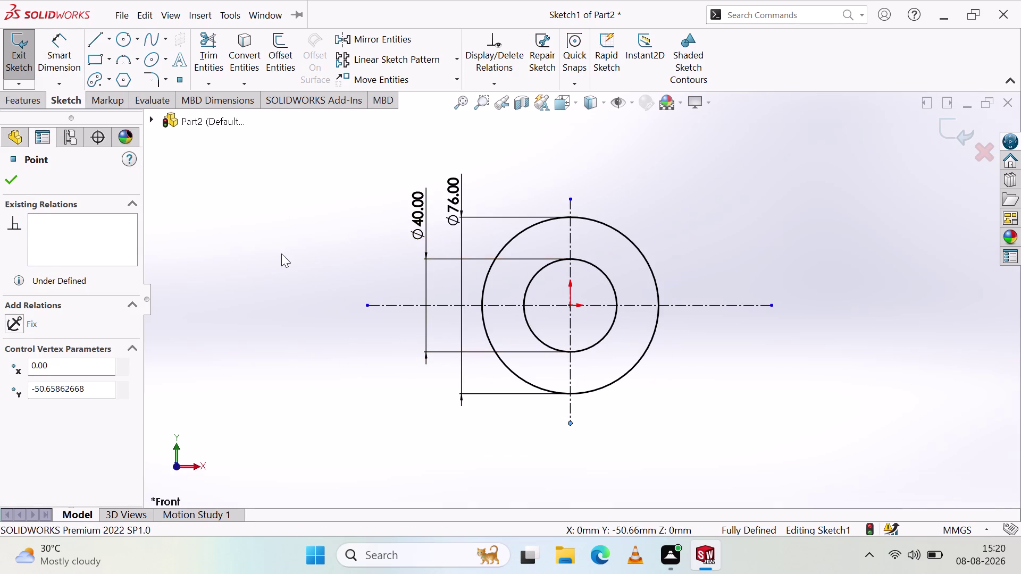
click(275, 249)
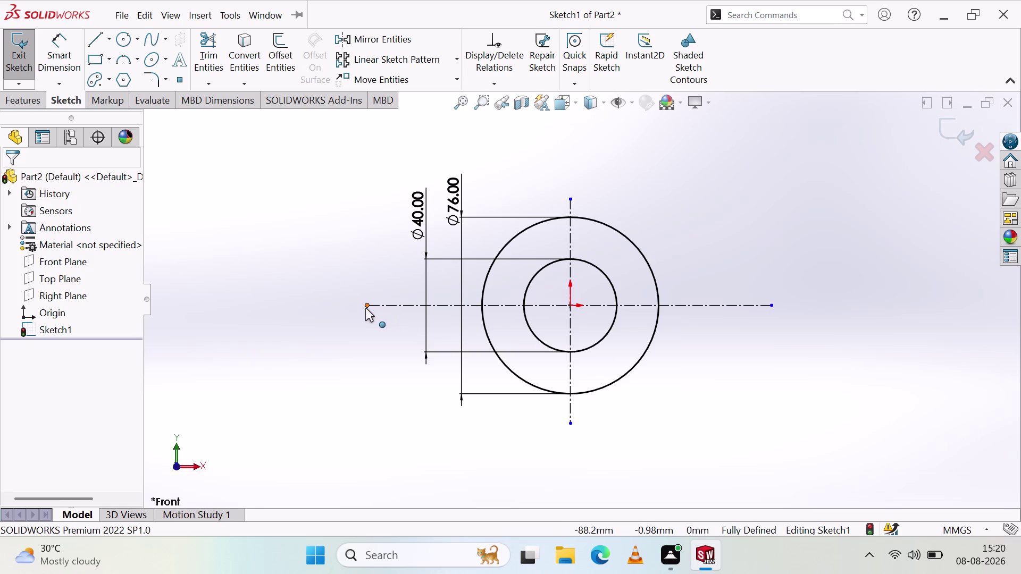
drag(366, 306, 328, 317)
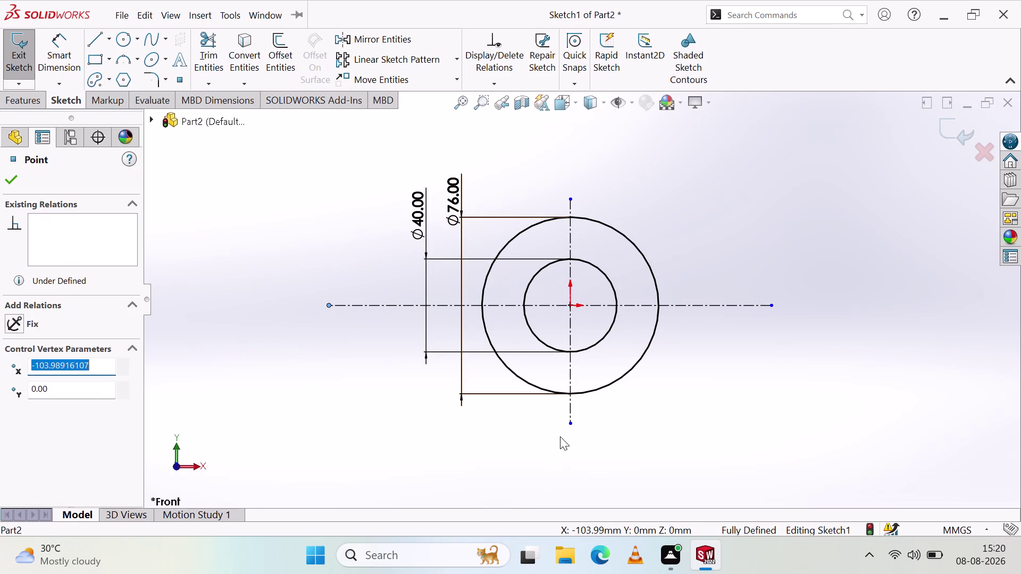
drag(570, 423, 563, 465)
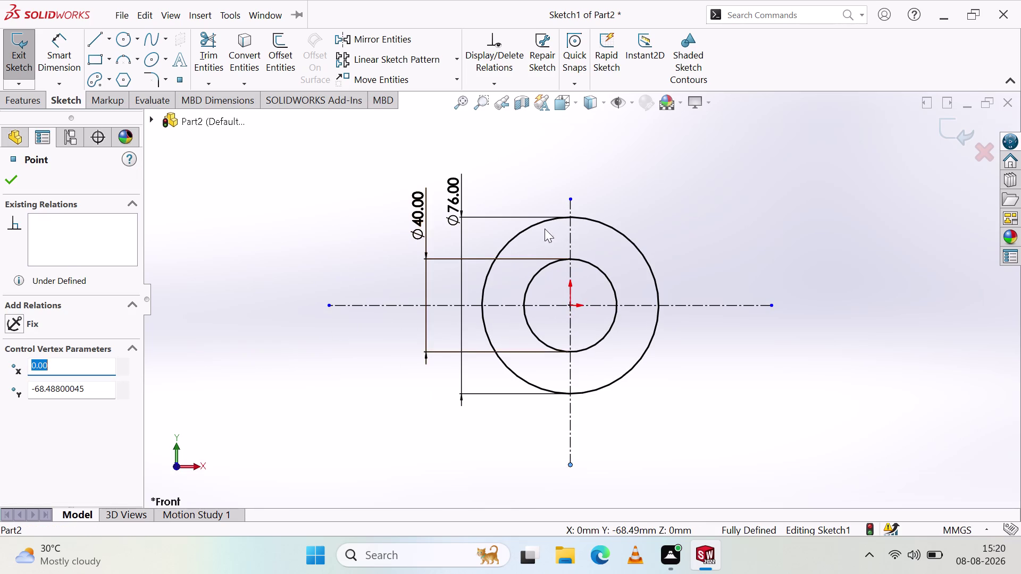
drag(569, 198, 578, 161)
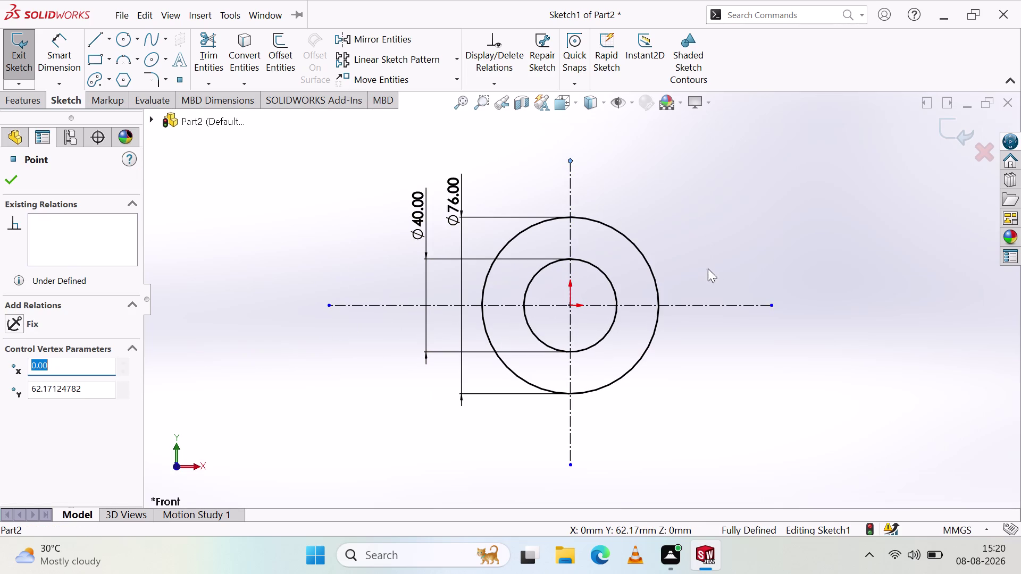
drag(774, 305, 784, 301)
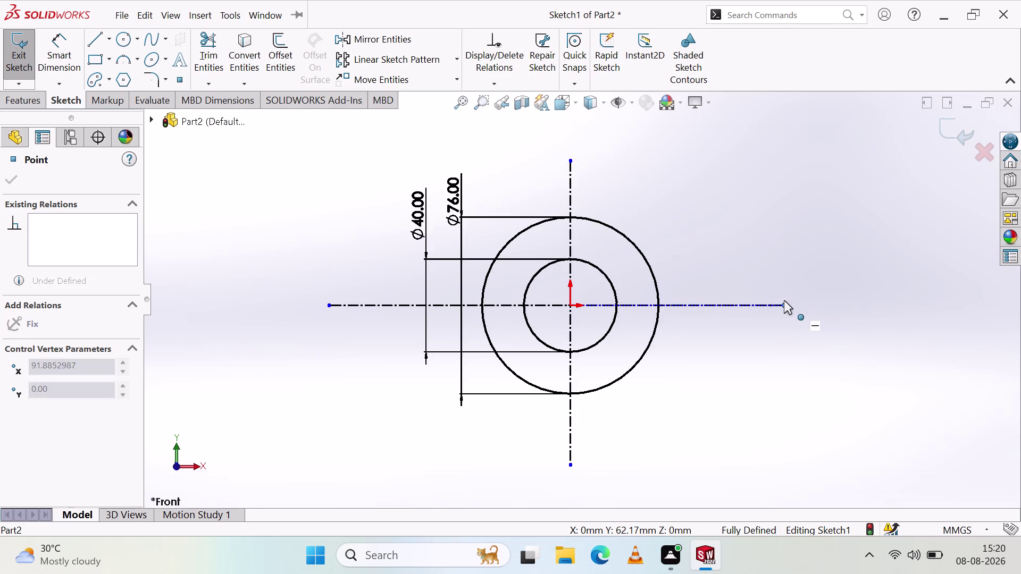
click(674, 394)
scroll(down, 3)
scroll(up, 3)
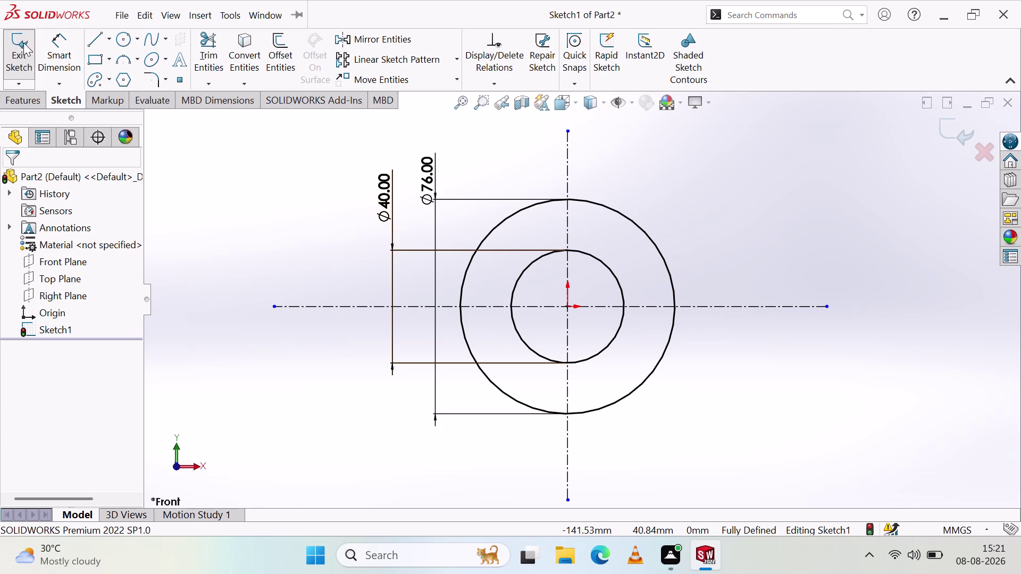
Activate the Line tool on the Sketch tab.
scroll(up, 3)
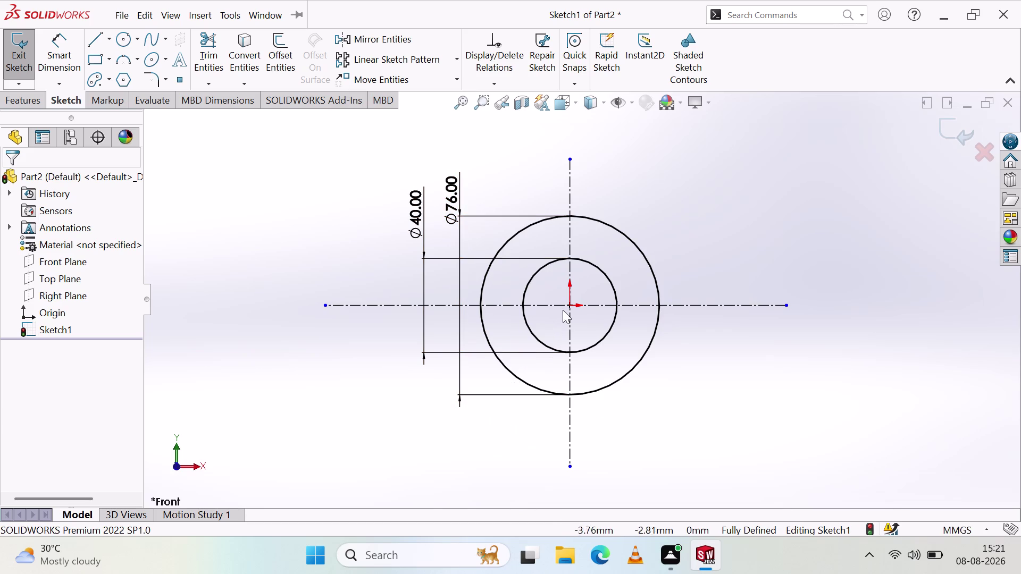
click(93, 40)
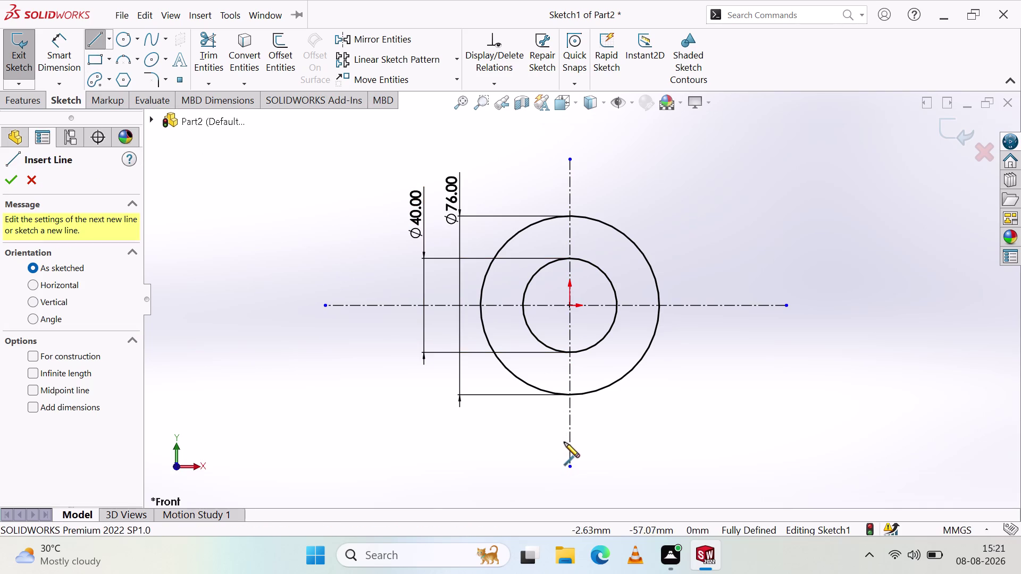
Draw 38 mm horizontal lines right and left from the Ø76 circle's bottom point.
click(570, 396)
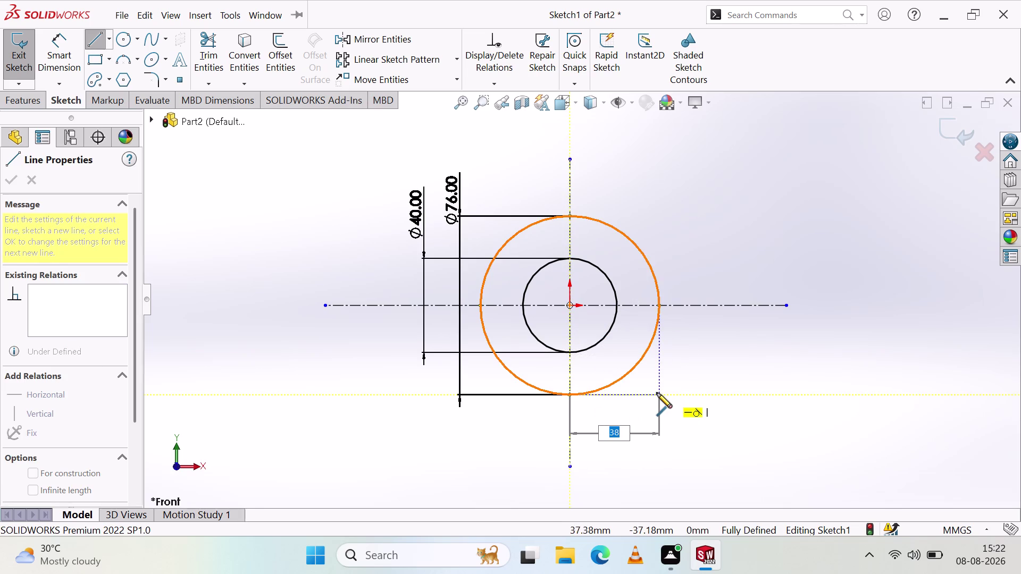
click(660, 395)
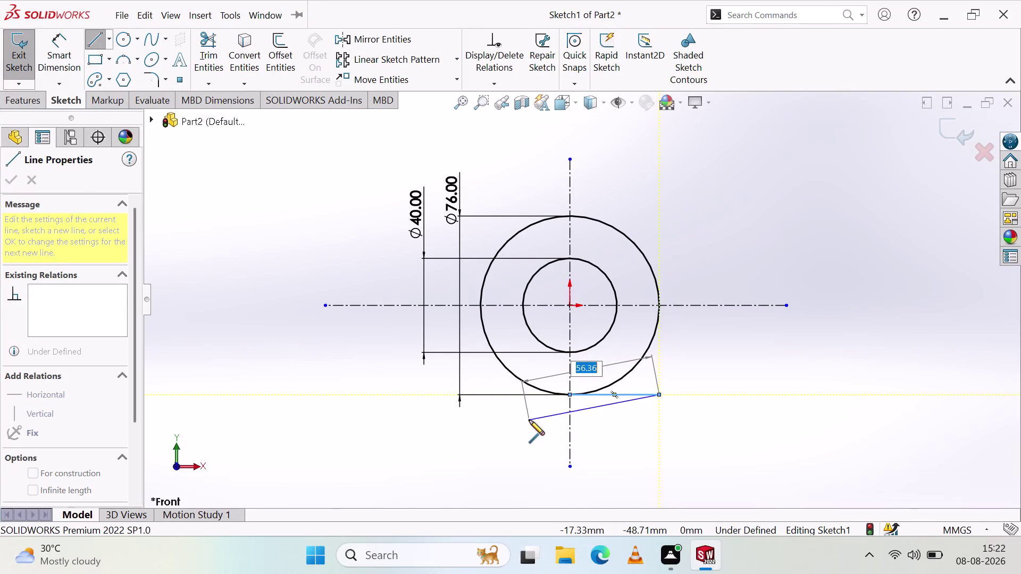
key(Escape)
click(97, 40)
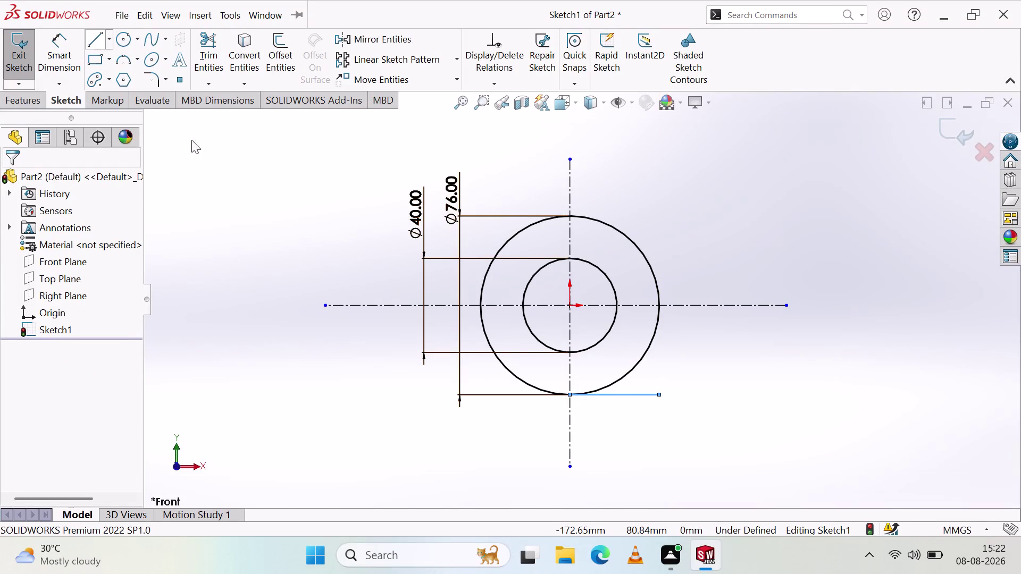
click(570, 393)
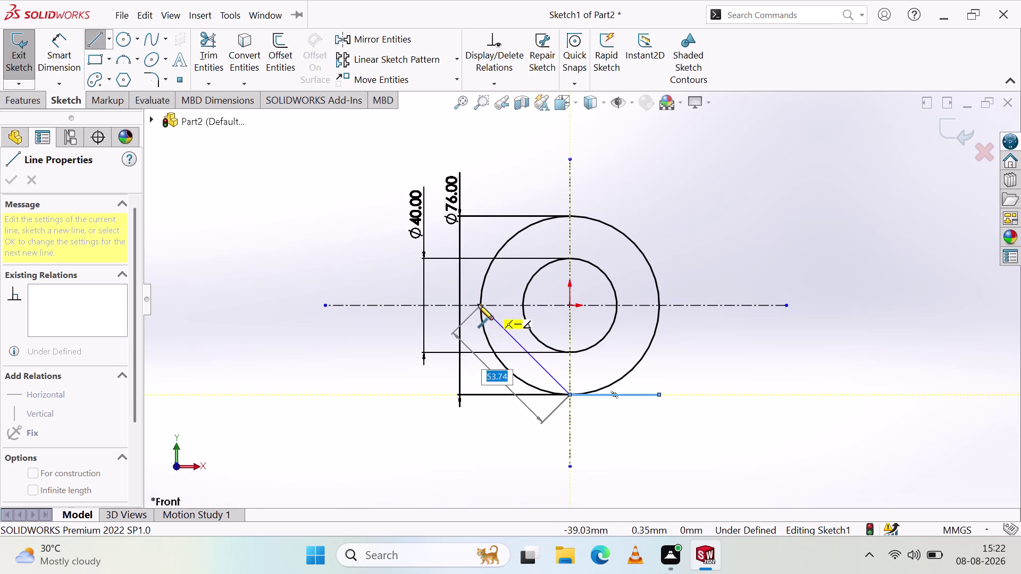
click(481, 396)
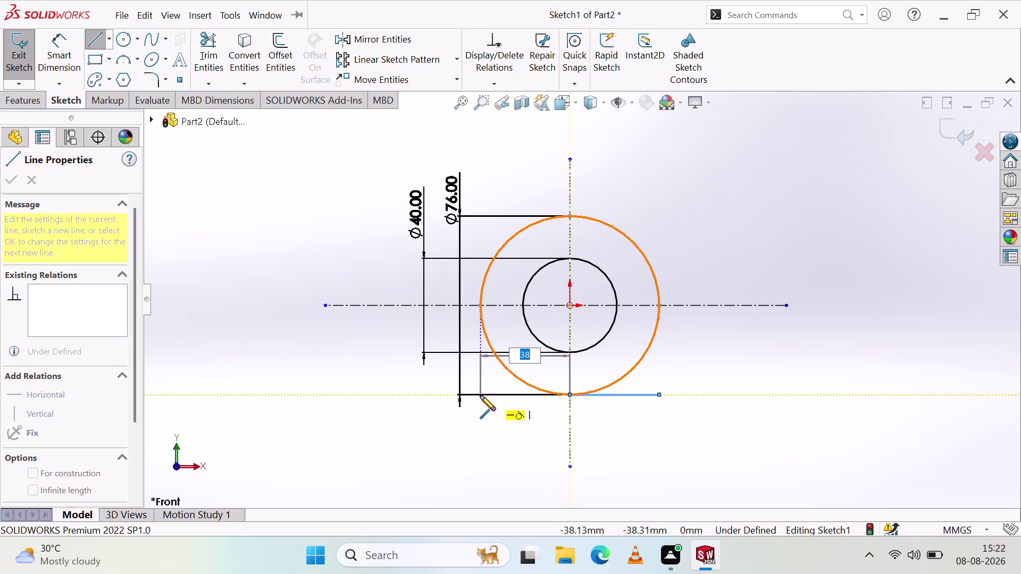
key(Escape)
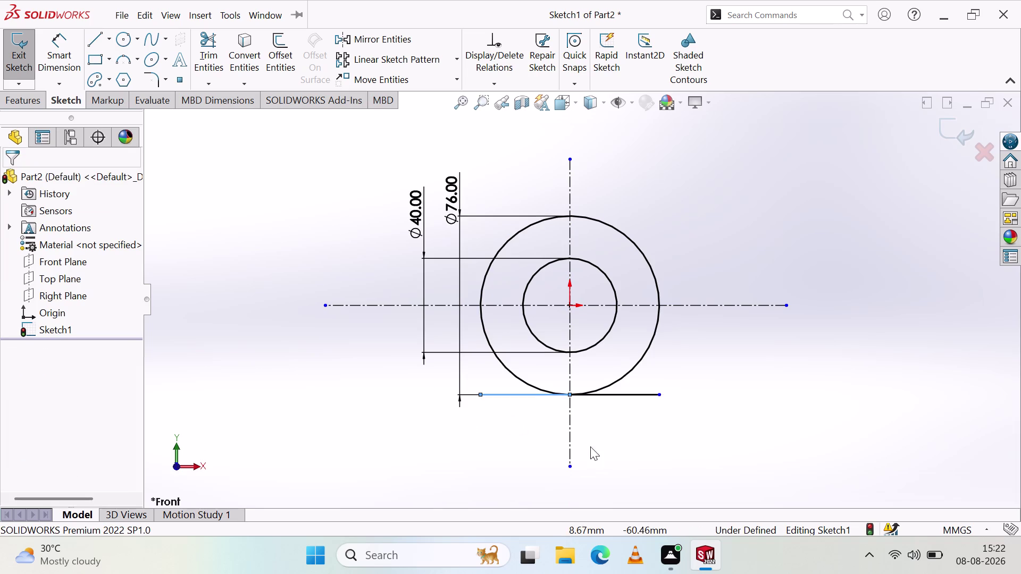
click(472, 477)
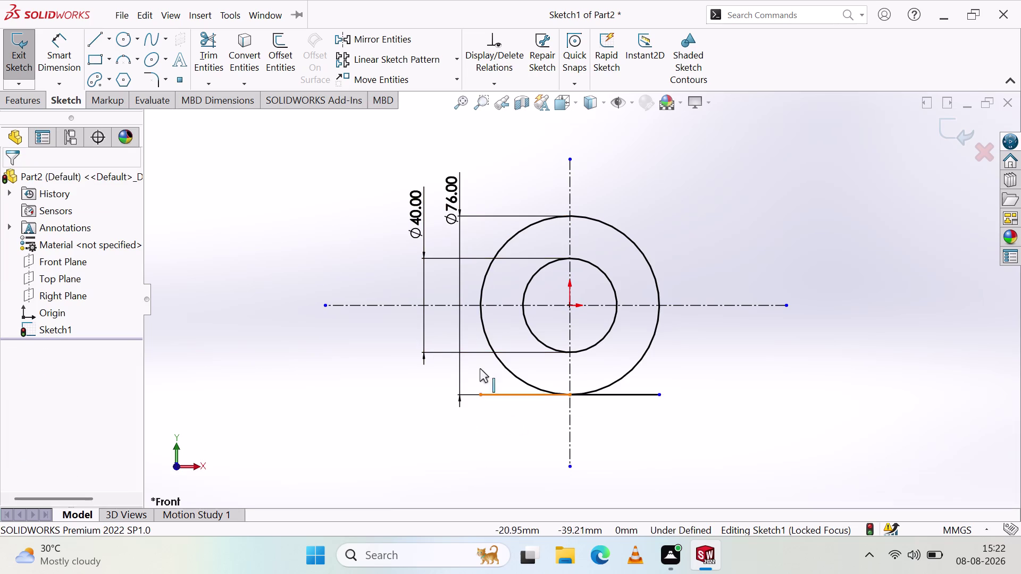
Draw vertical lines from both bottom-line ends up to the circle's left and right sides.
click(96, 41)
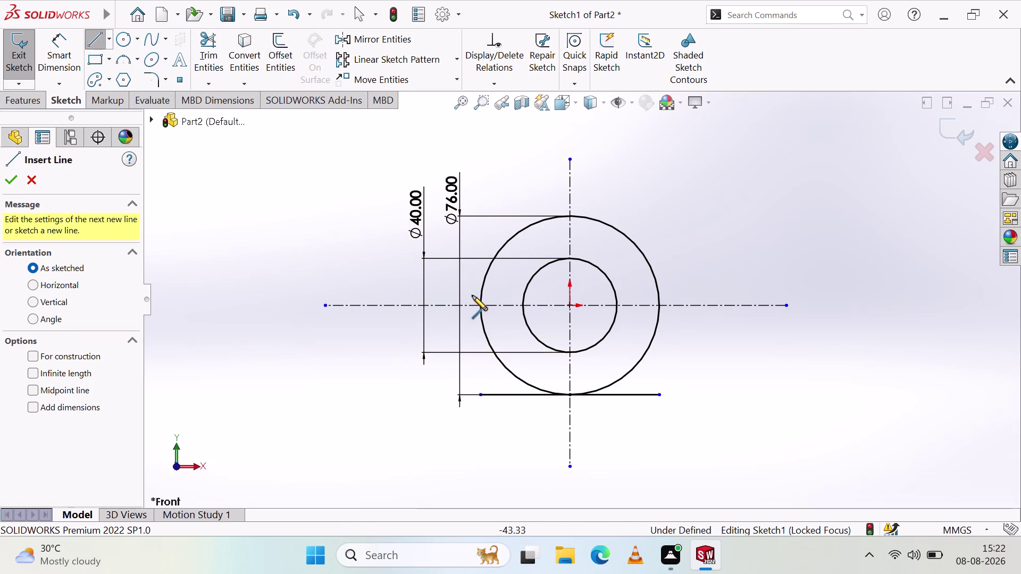
click(480, 305)
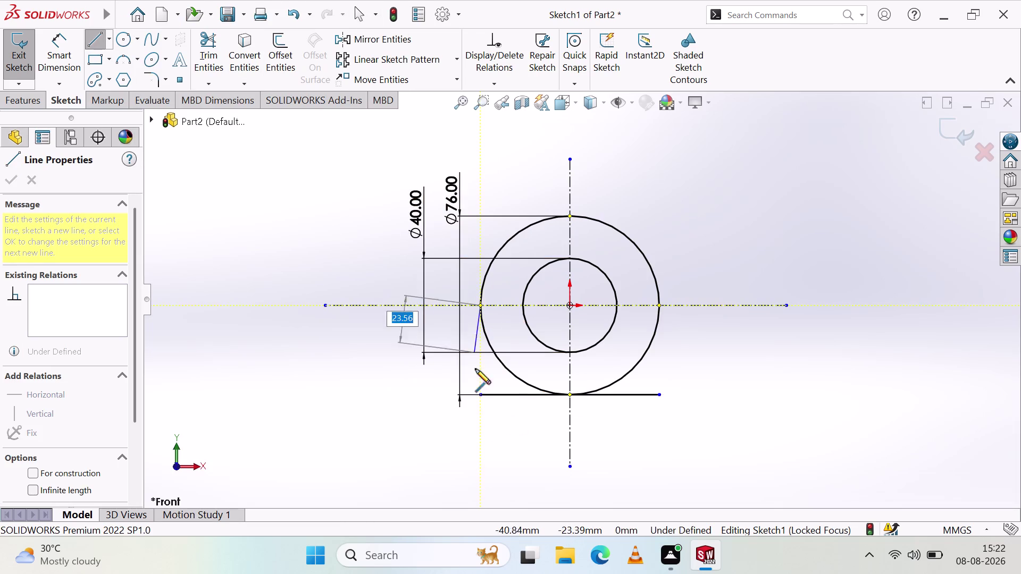
click(480, 395)
key(Escape)
key(Escape)
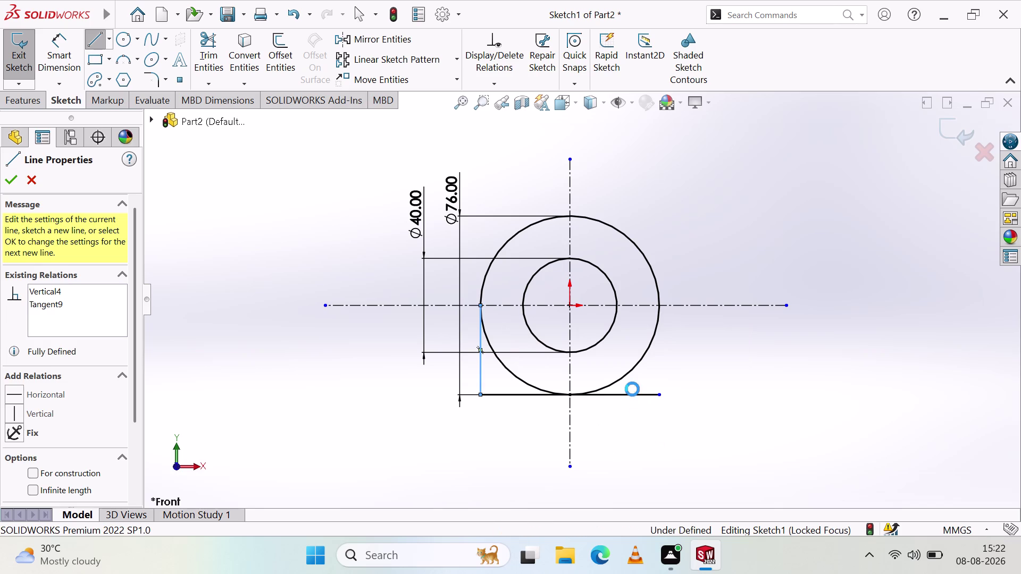
click(93, 38)
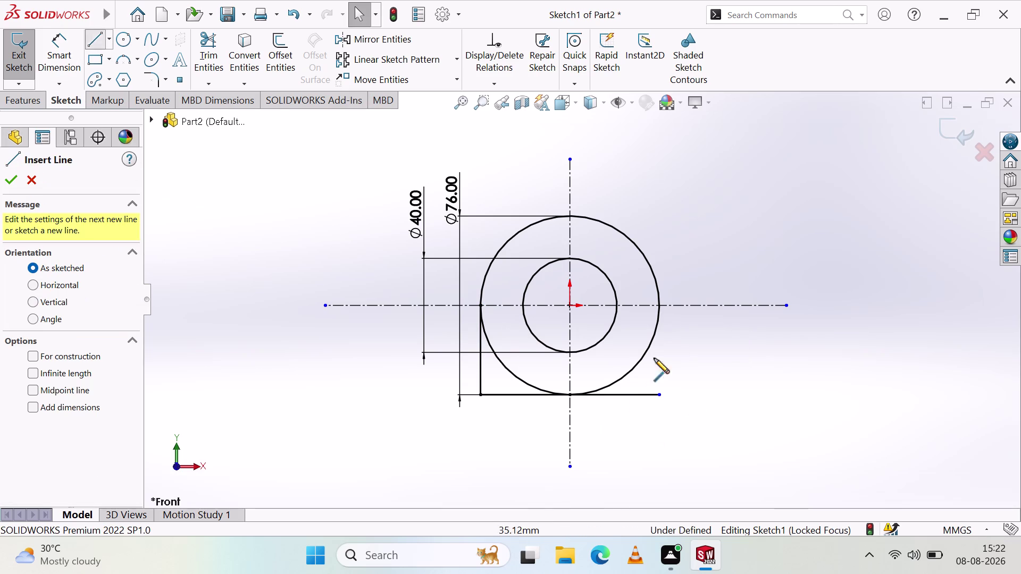
click(660, 306)
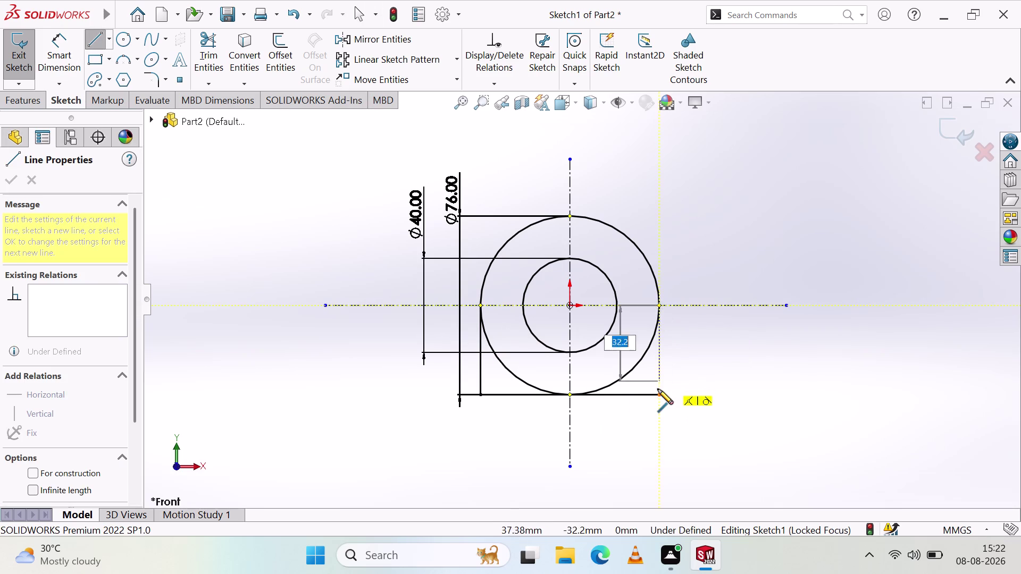
click(660, 396)
key(Escape)
key(Escape)
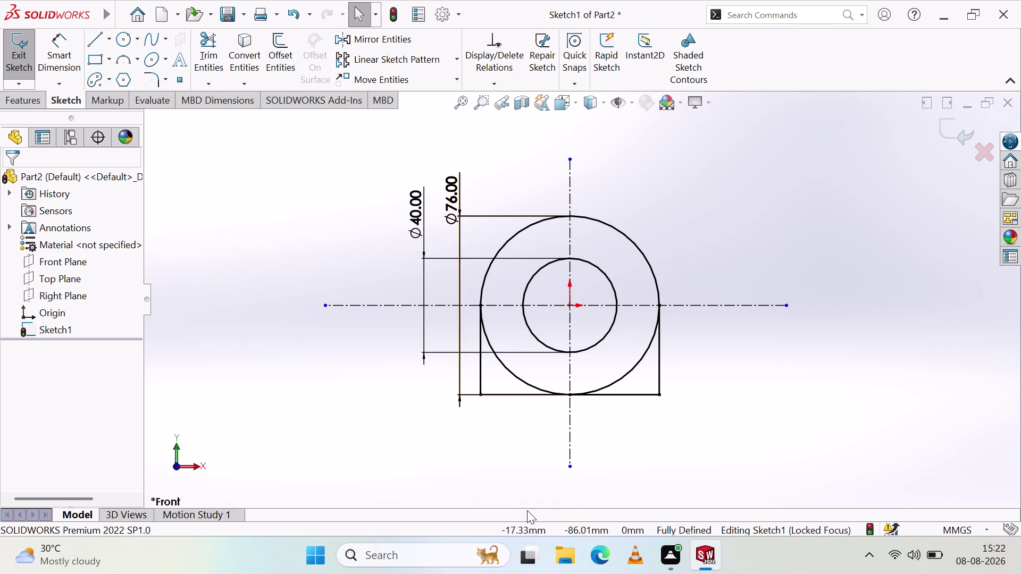
click(211, 53)
Trim away the lower-left and lower-right arcs of the Ø76 circle.
click(514, 375)
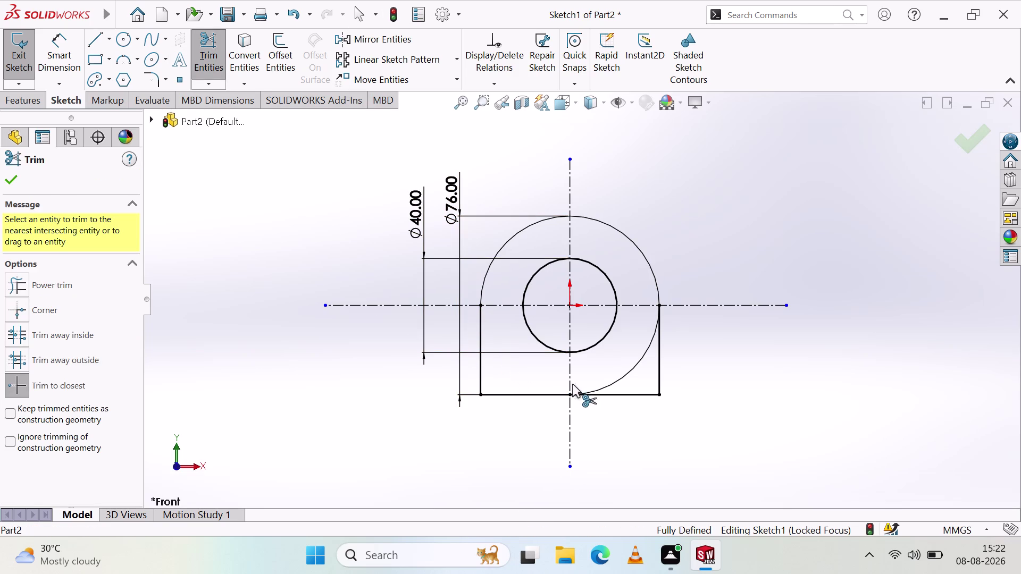
click(617, 381)
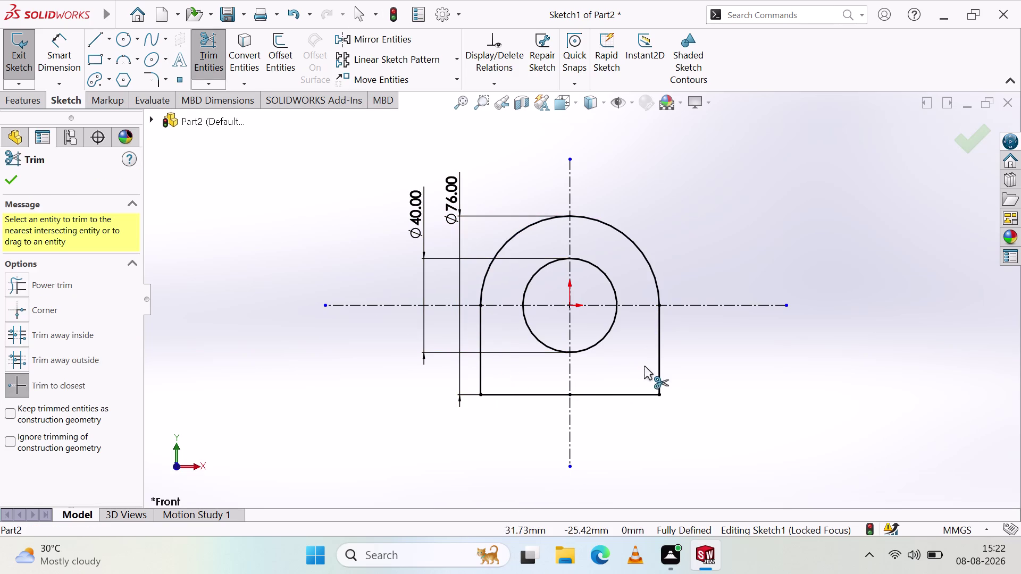
key(Escape)
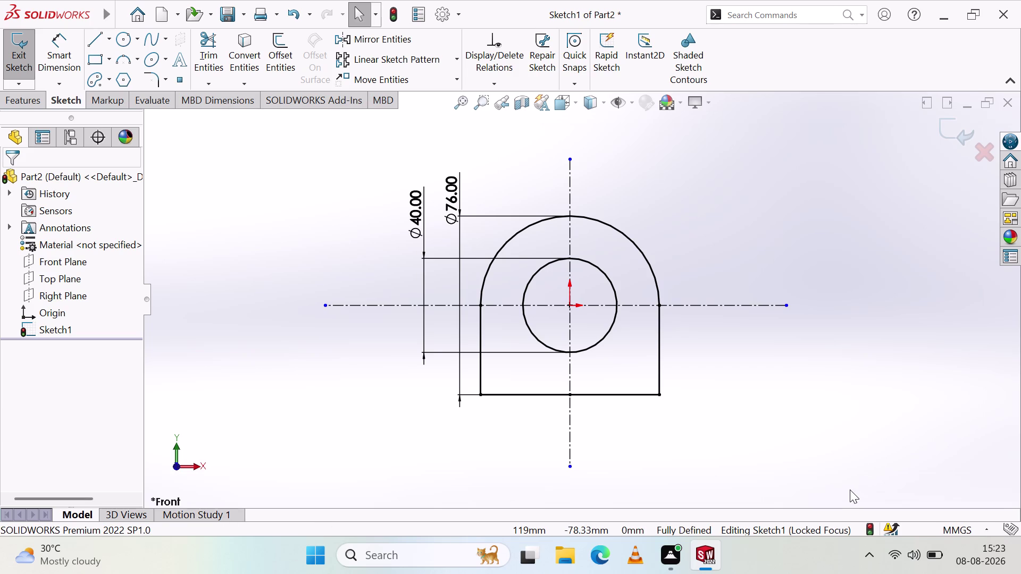
Undo both arc trims so the Ø76 circle is whole again, and reactivate Trim.
key(ctrl+z)
key(ctrl+z)
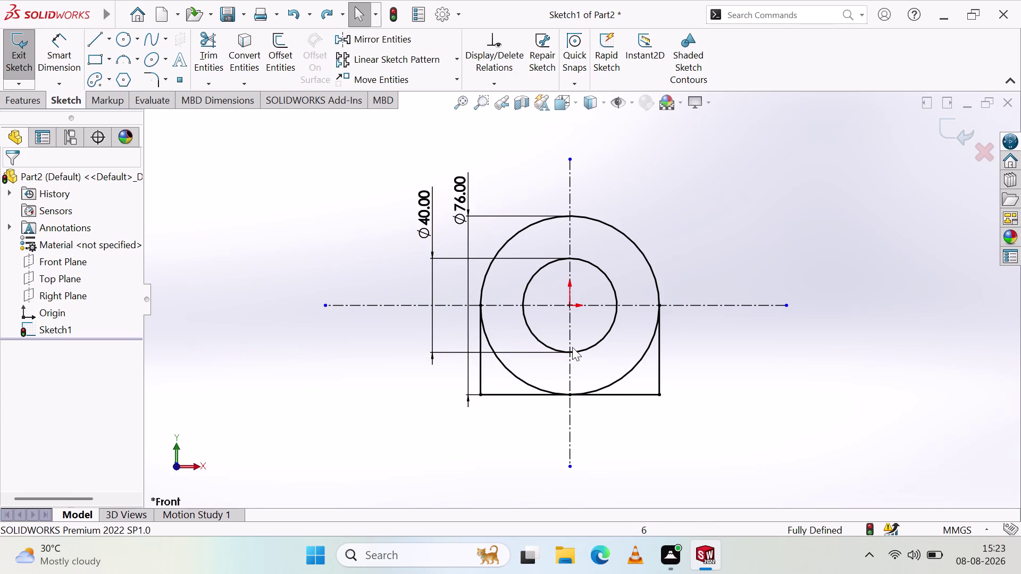
click(216, 40)
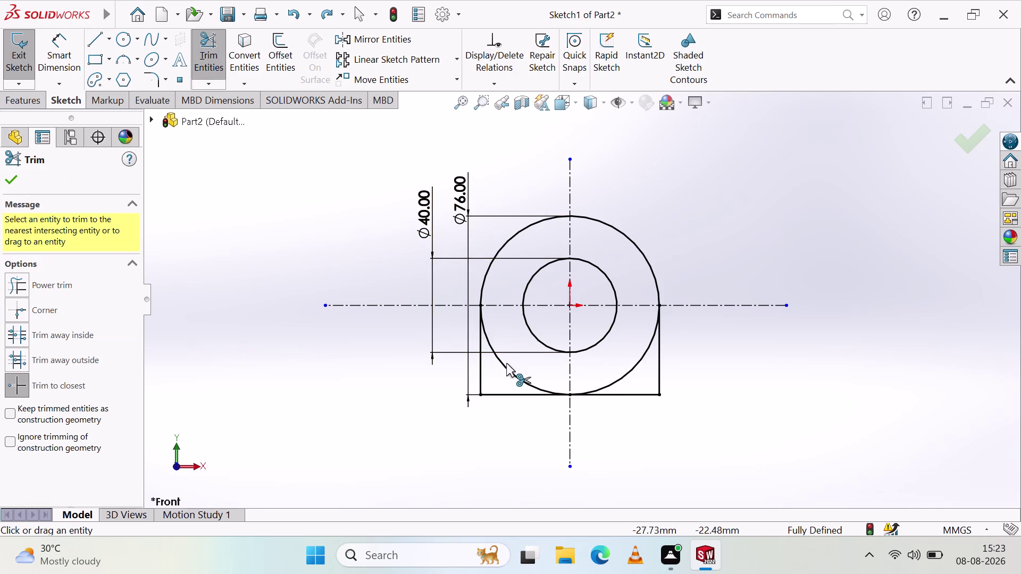
Trim the Ø76 circle's lower-left and lower-right arcs, then switch to the Line tool.
click(510, 369)
click(630, 368)
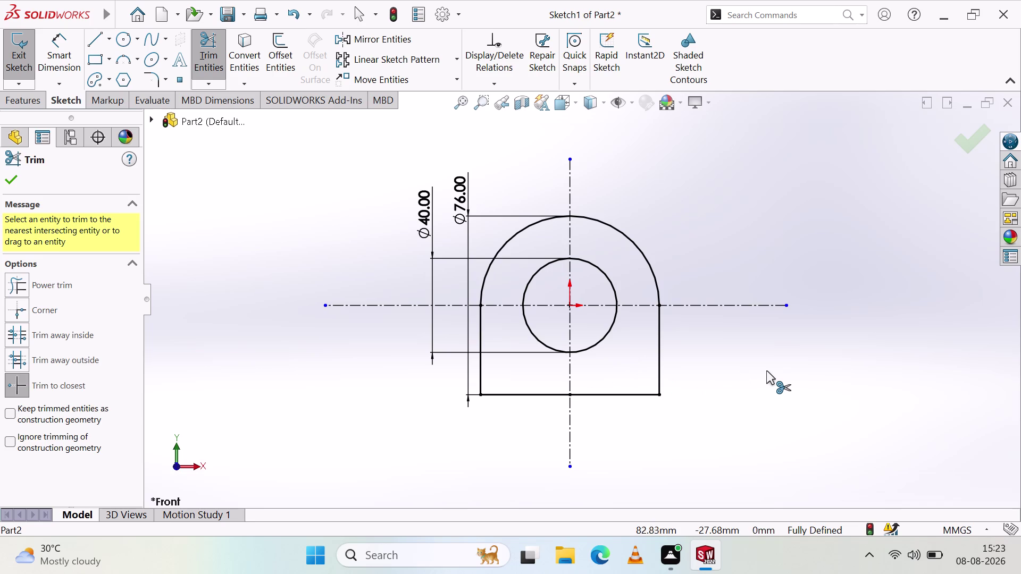
key(Escape)
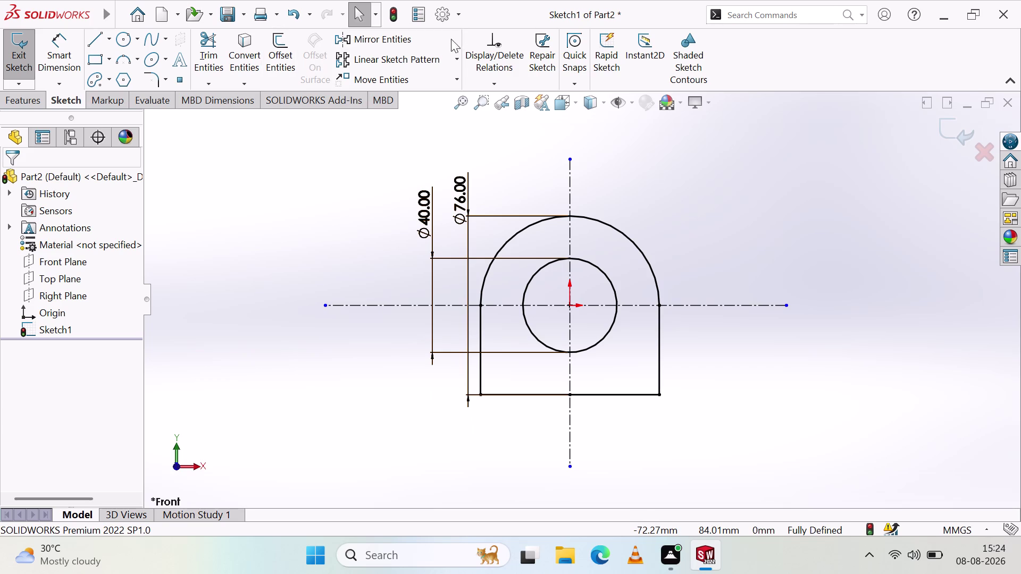
click(203, 53)
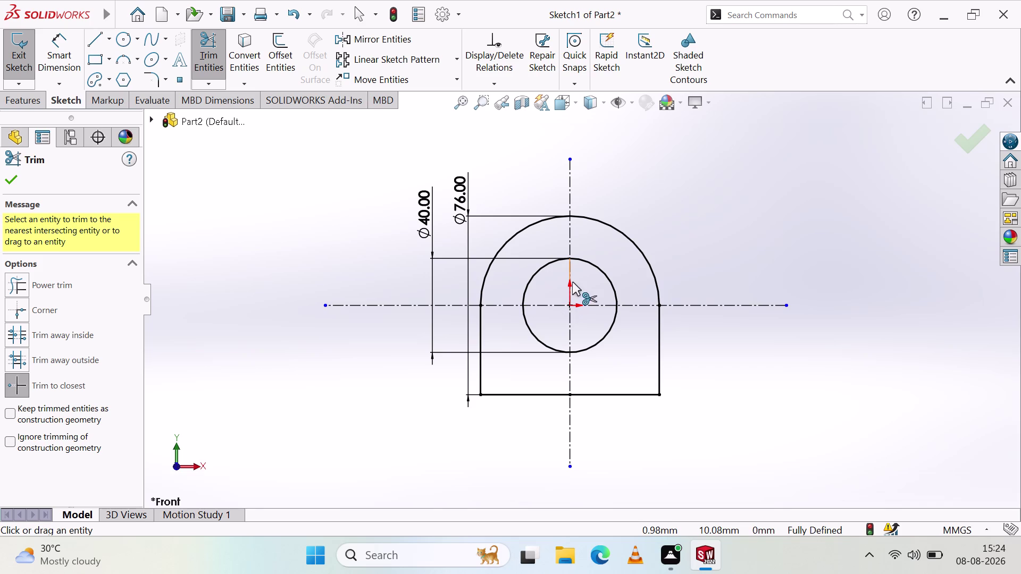
key(Escape)
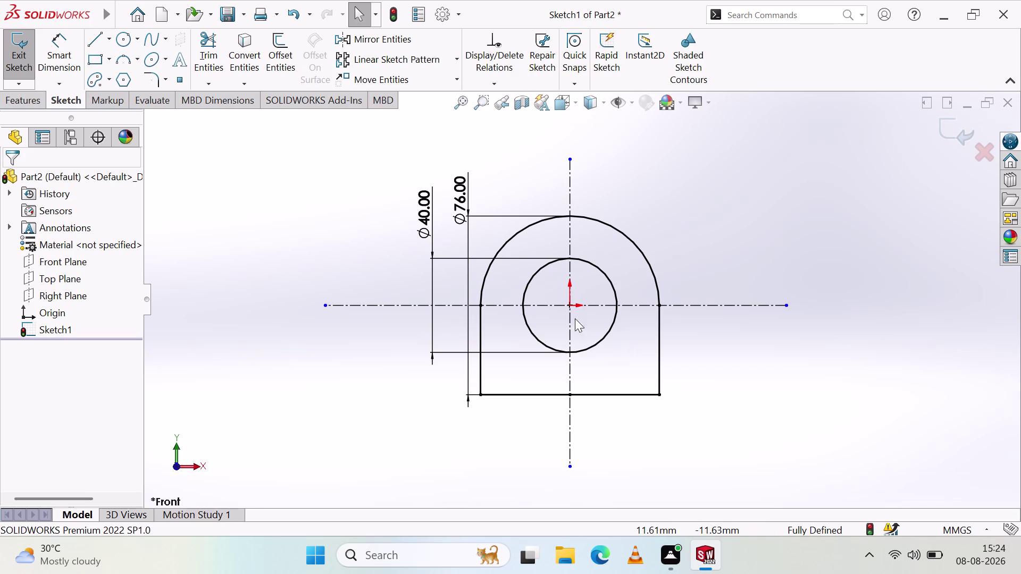
click(96, 36)
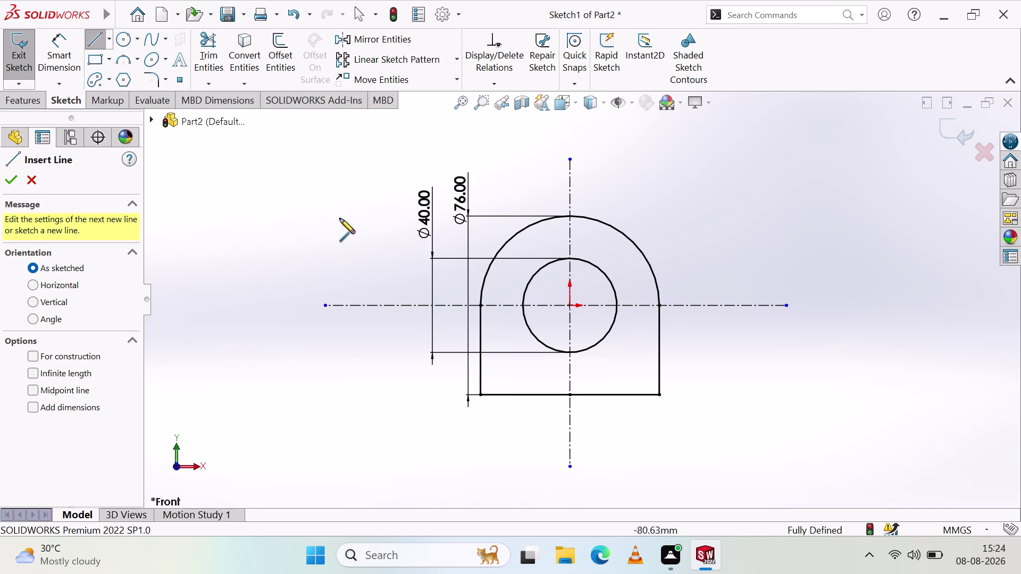
Leave the Line tool and choose Corner Rectangle from the Rectangle flyout.
key(Escape)
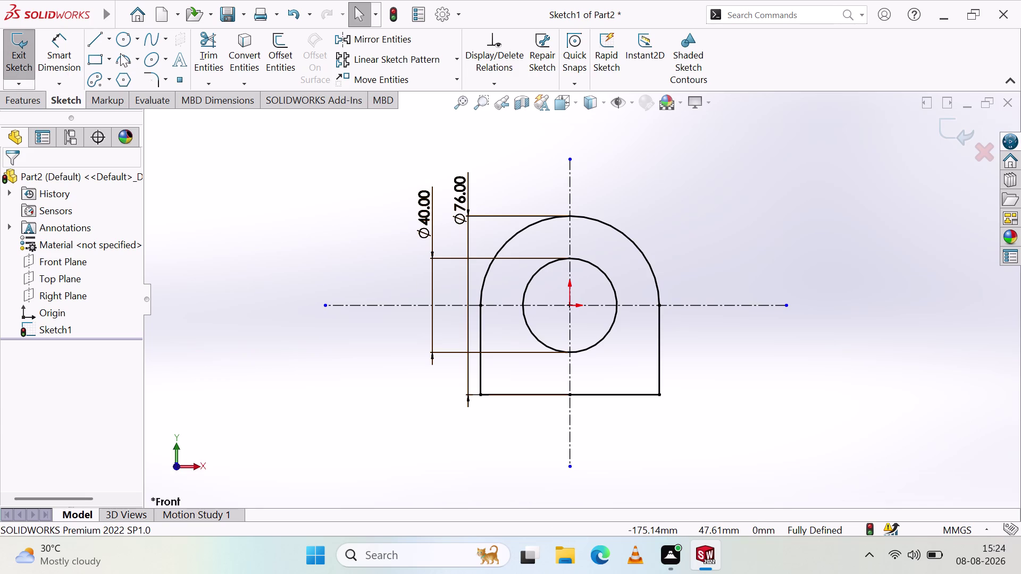
click(108, 80)
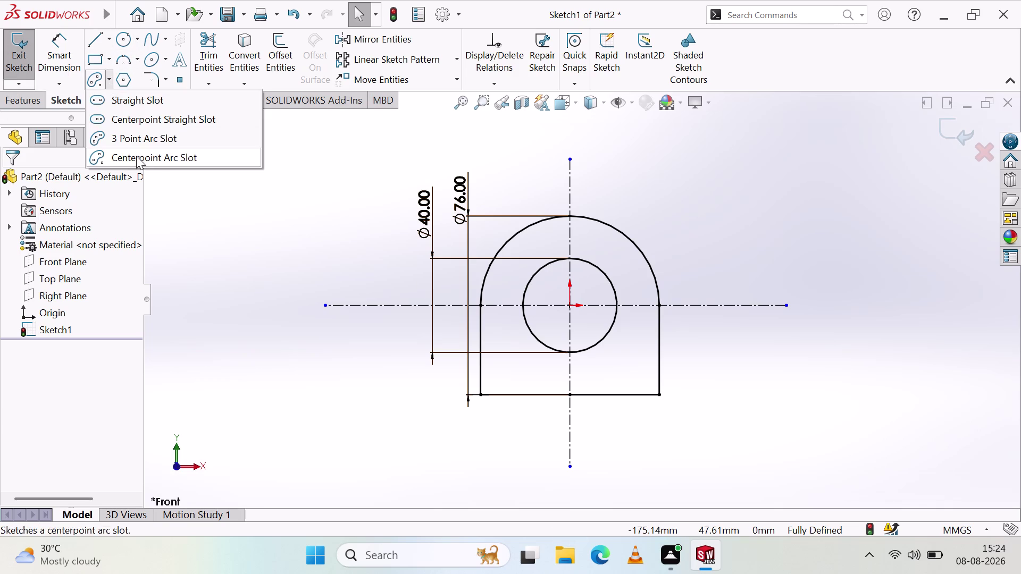
click(229, 244)
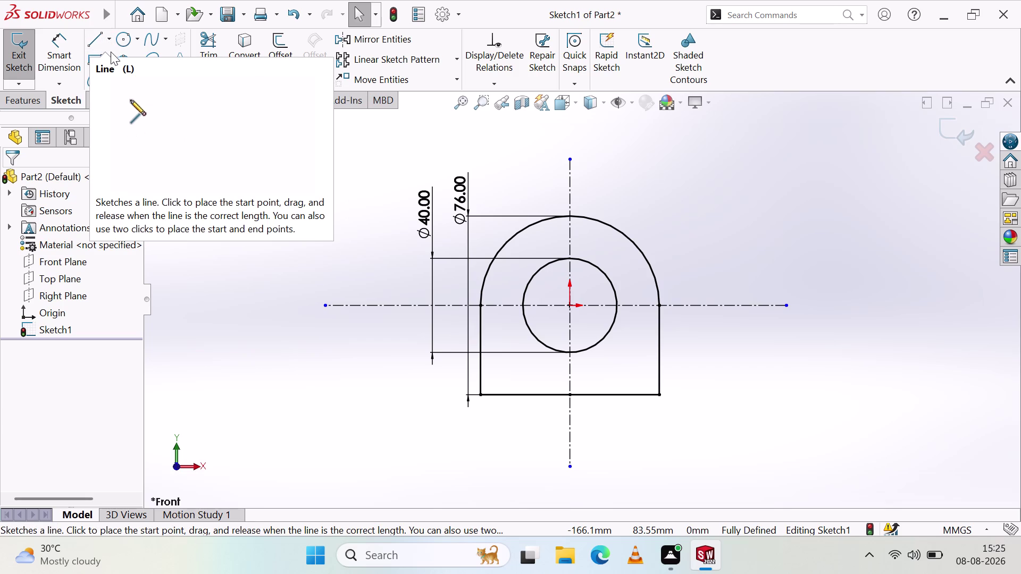
click(109, 57)
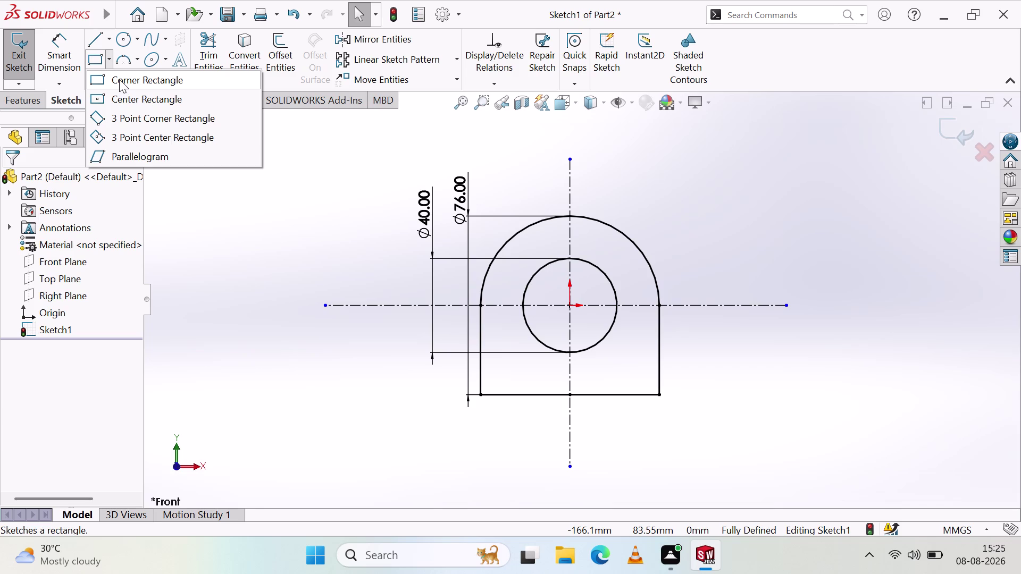
click(118, 78)
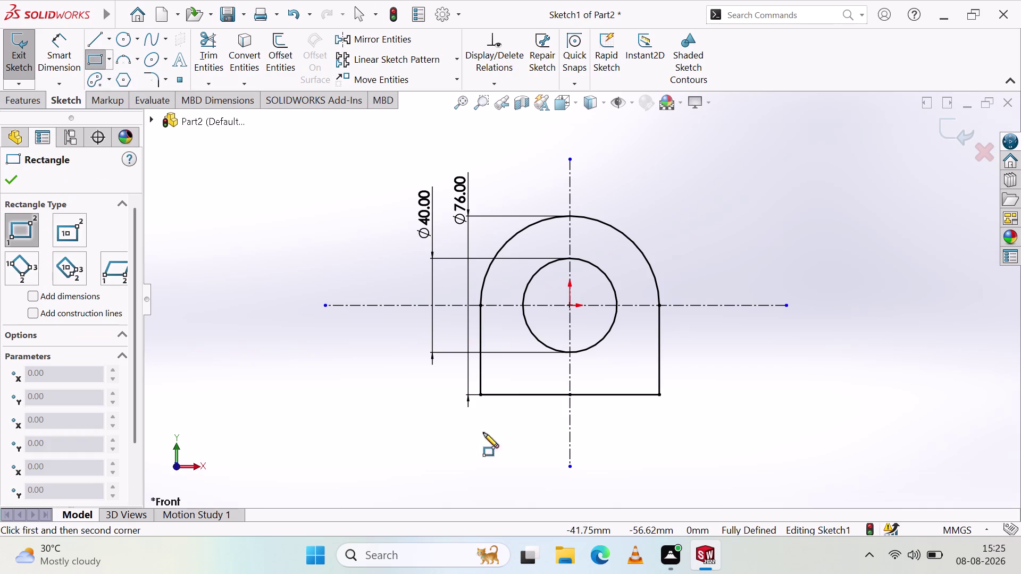
Sketch a thin corner rectangle left of the profile's lower side.
click(481, 395)
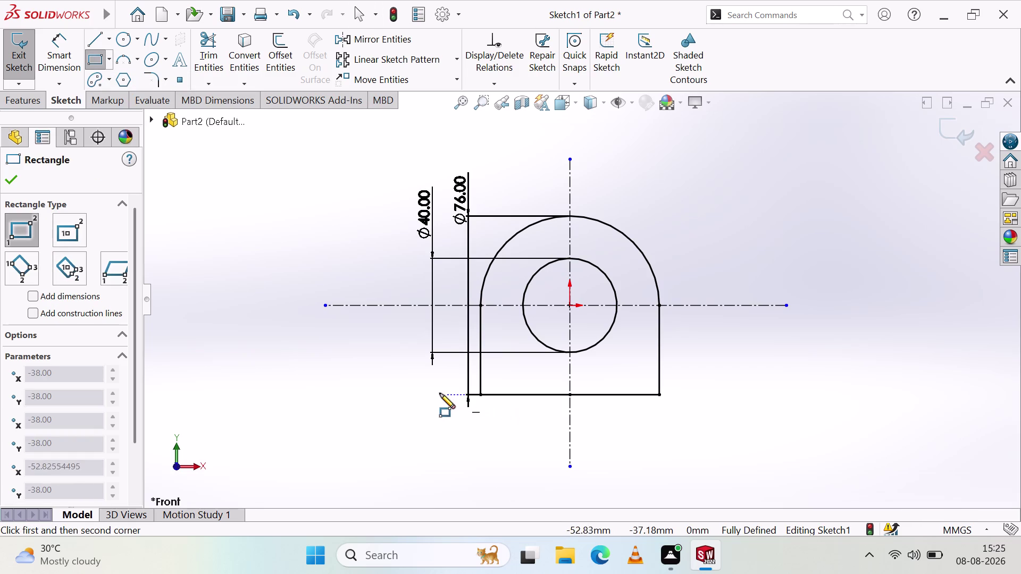
click(431, 395)
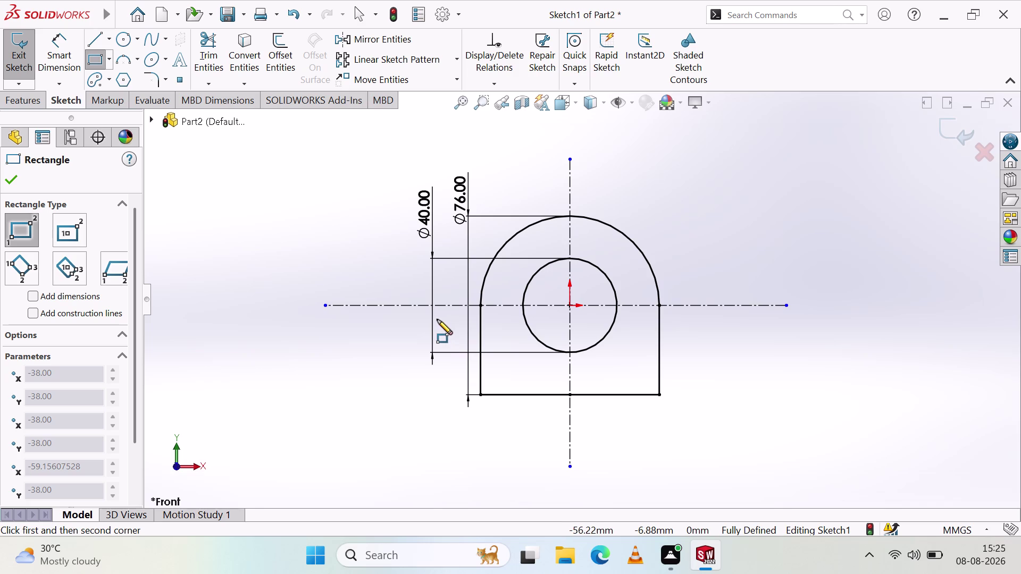
click(433, 394)
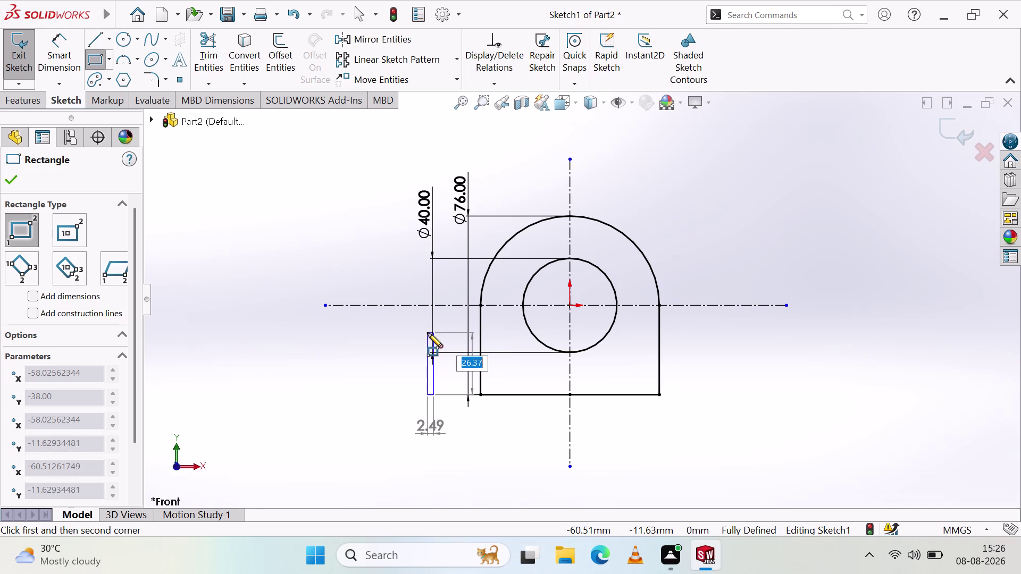
click(421, 315)
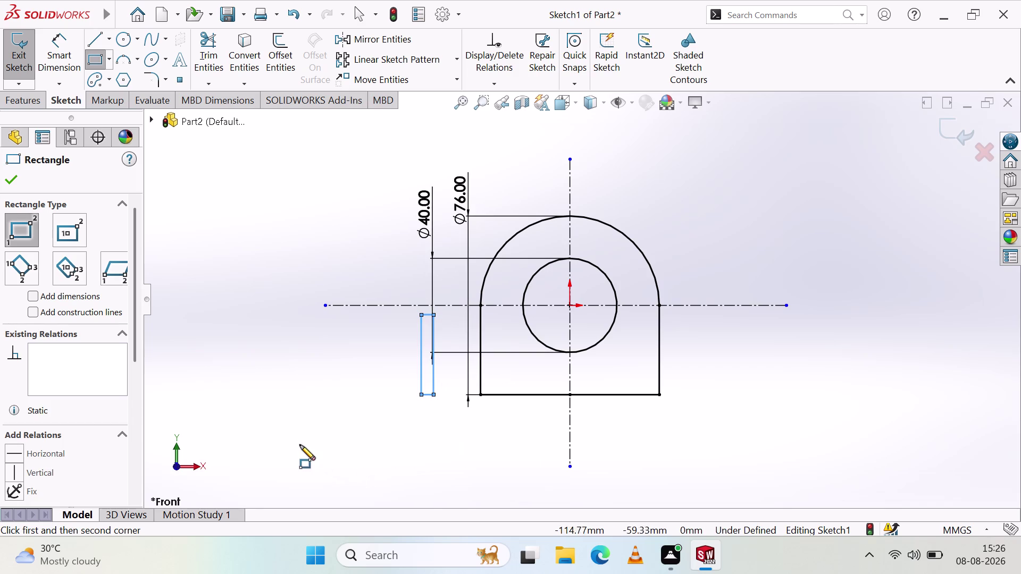
Select and delete the narrow rectangle's lines.
key(Escape)
click(433, 379)
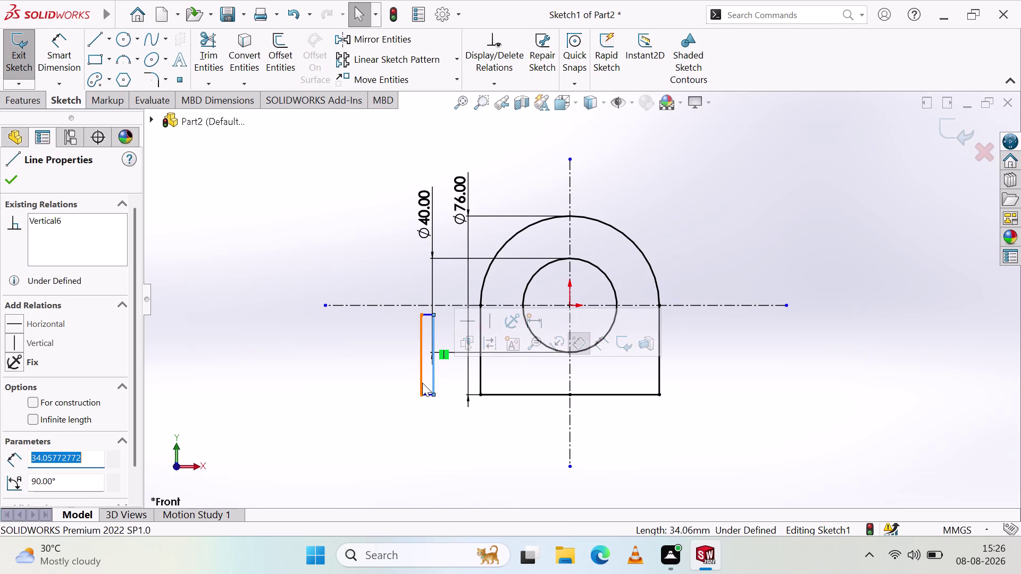
click(421, 381)
key(Delete)
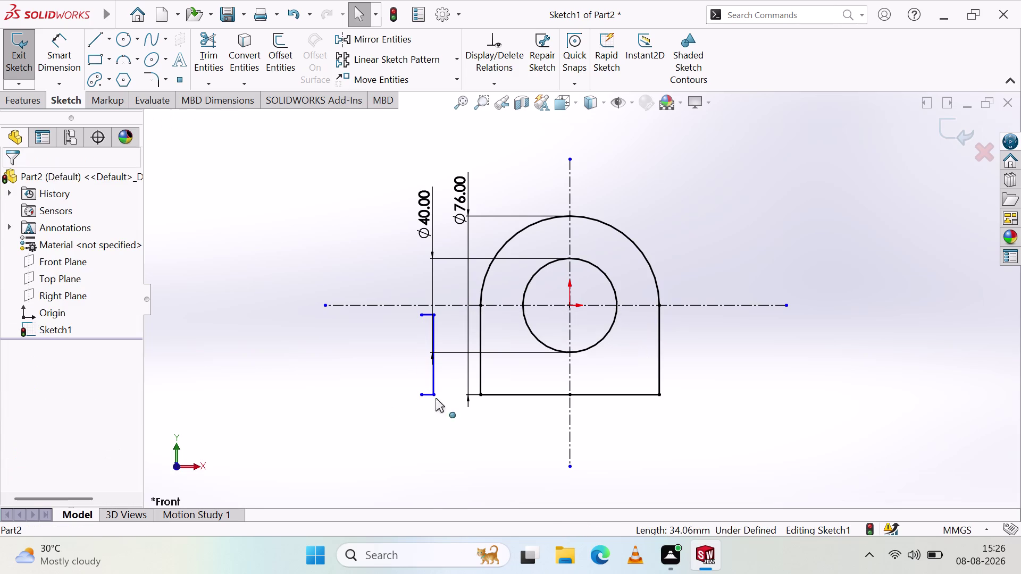
drag(443, 400, 400, 370)
key(Delete)
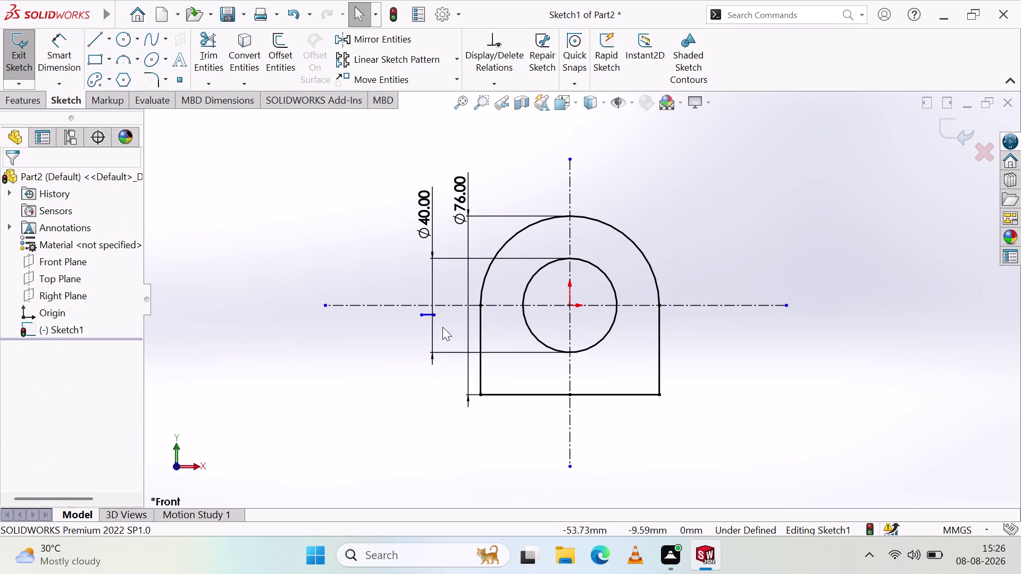
Delete the leftover rectangle sketch point and reselect Corner Rectangle.
drag(442, 327, 412, 314)
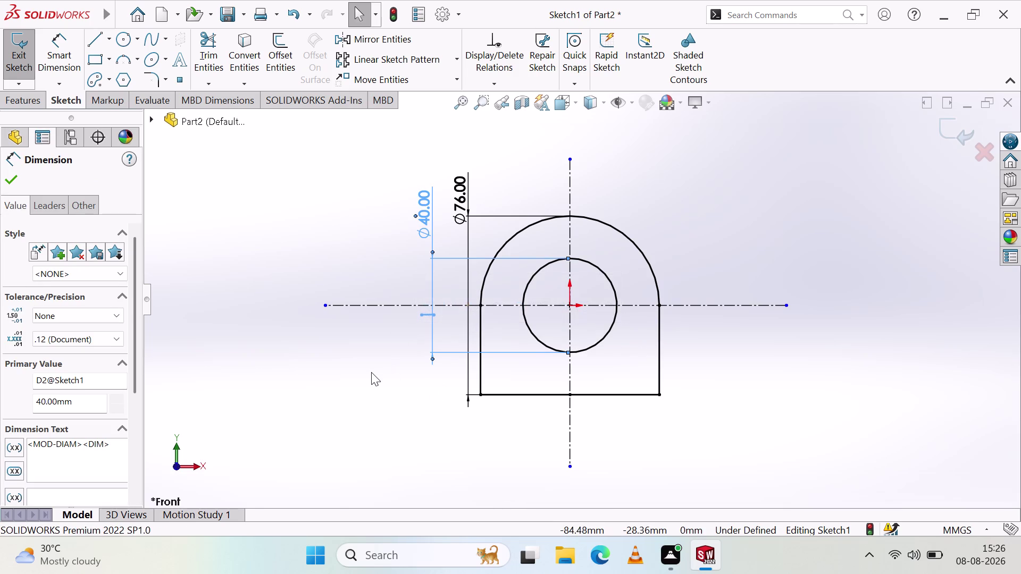
key(Escape)
click(423, 313)
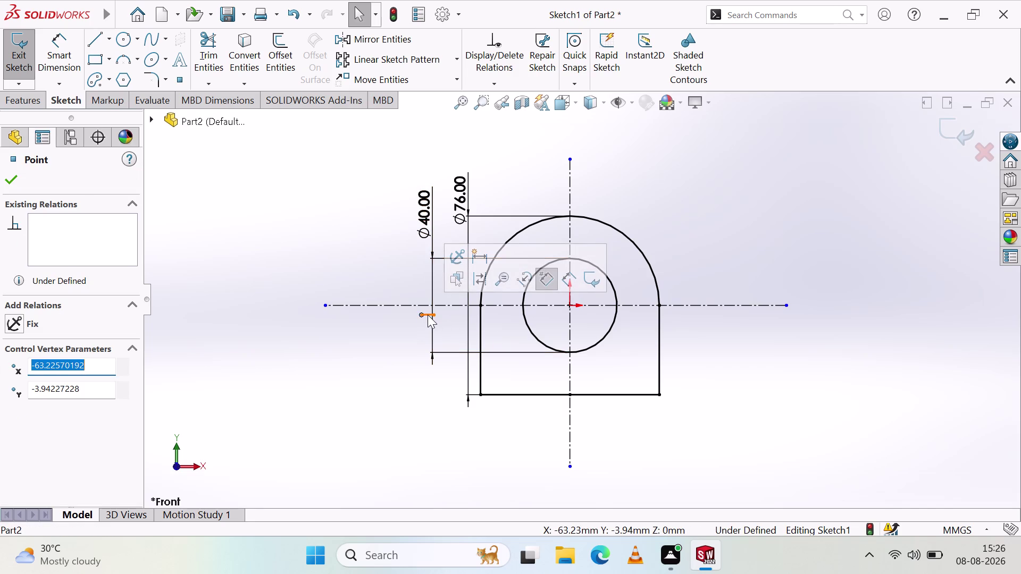
click(428, 315)
key(Delete)
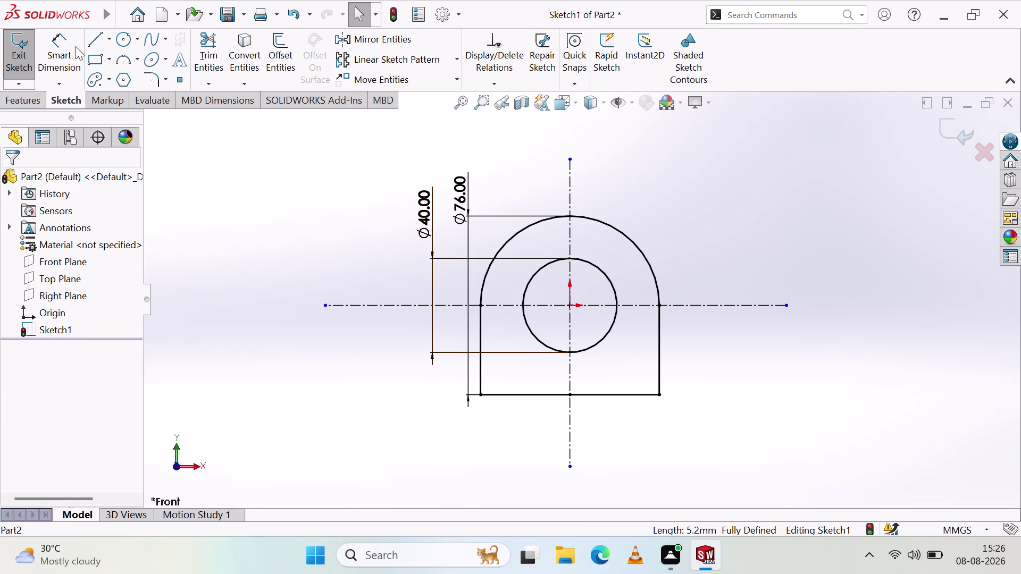
click(105, 61)
click(108, 80)
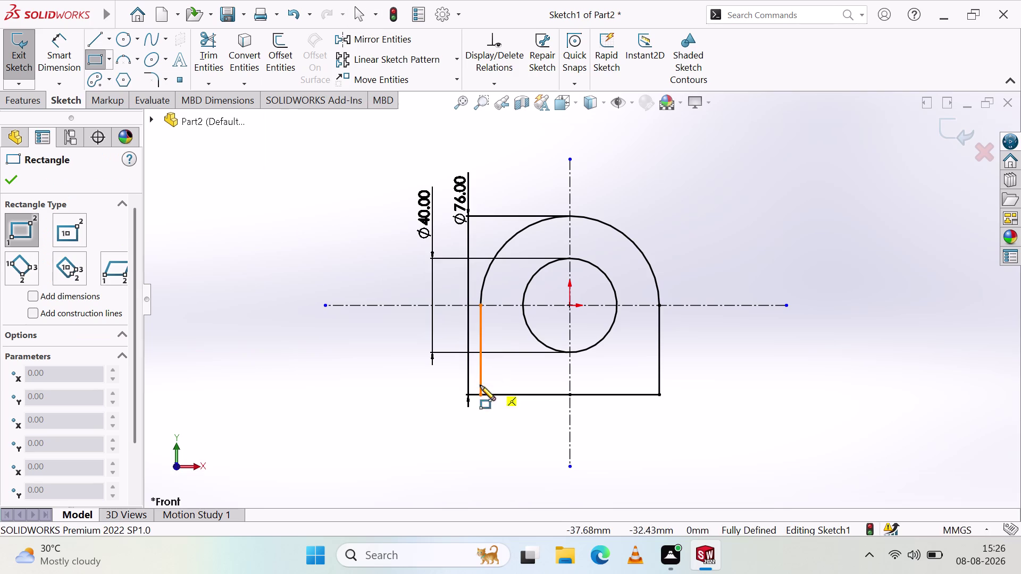
Draw a narrow rectangle ending on the U profile's bottom-left corner.
click(480, 396)
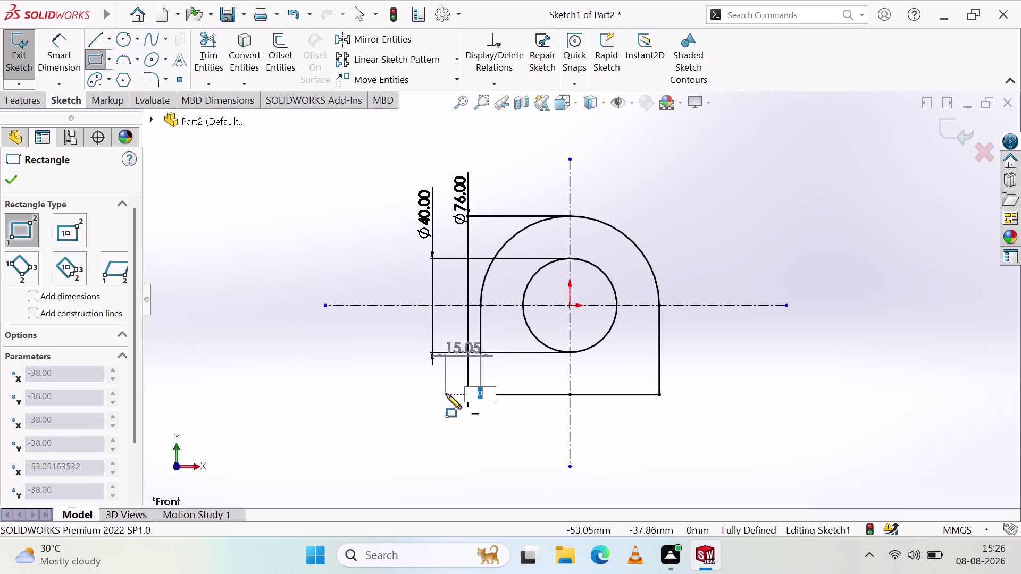
click(449, 393)
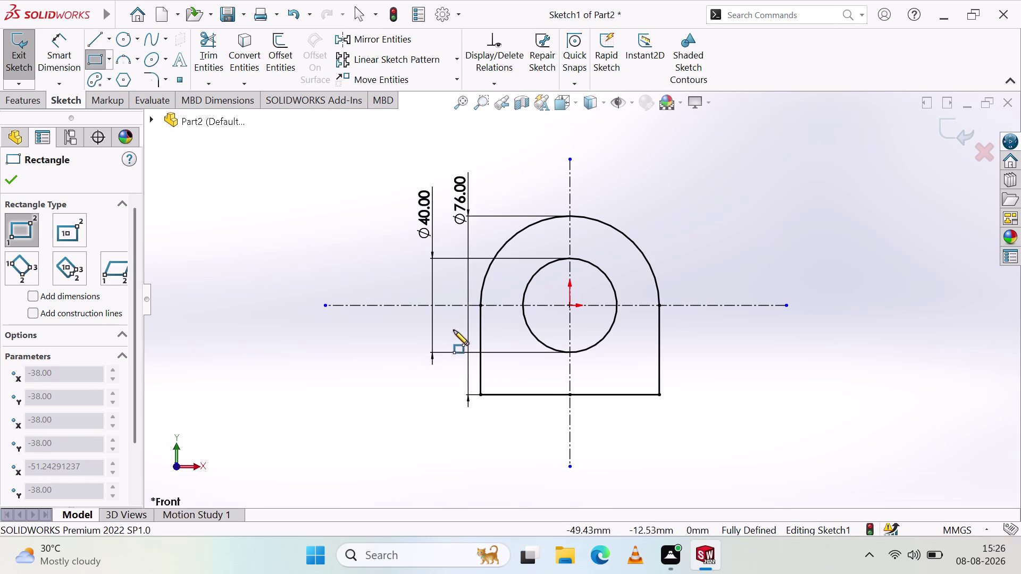
click(481, 395)
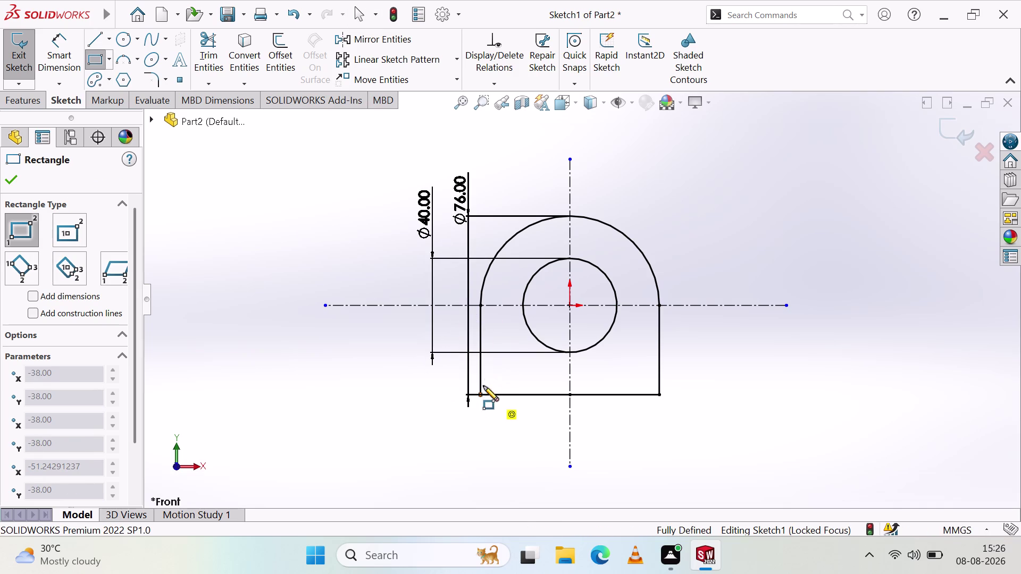
click(479, 319)
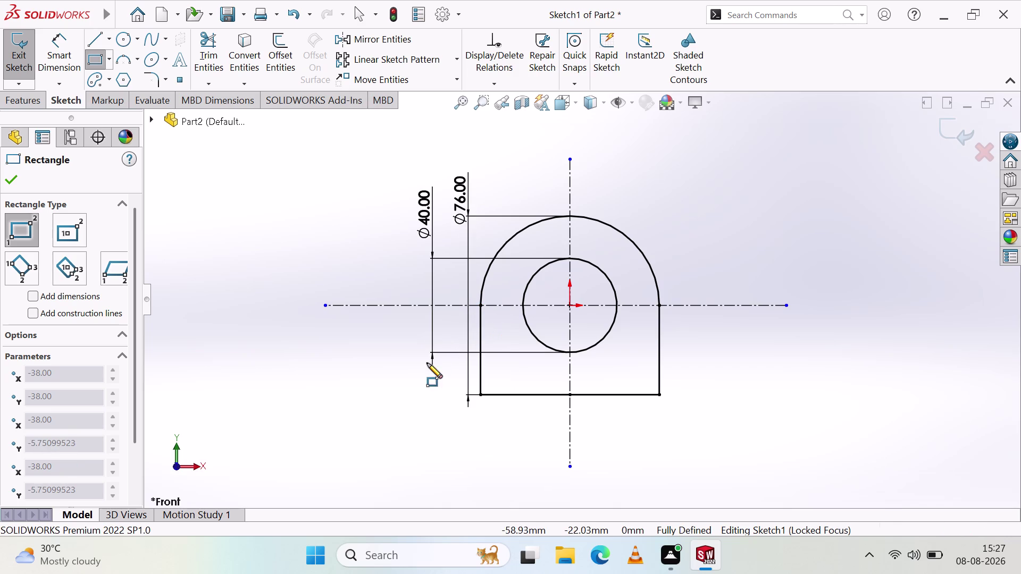
click(455, 325)
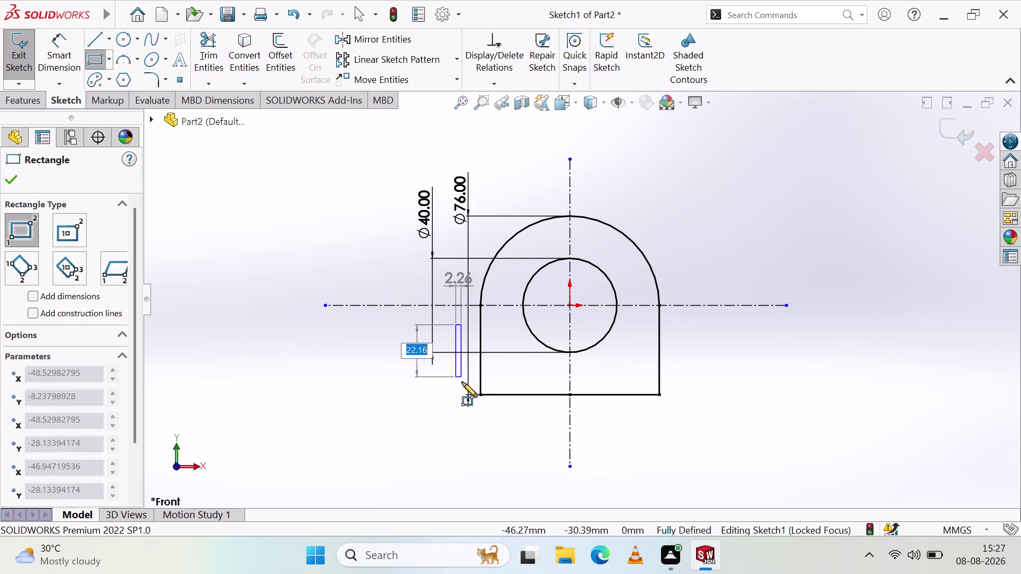
click(480, 394)
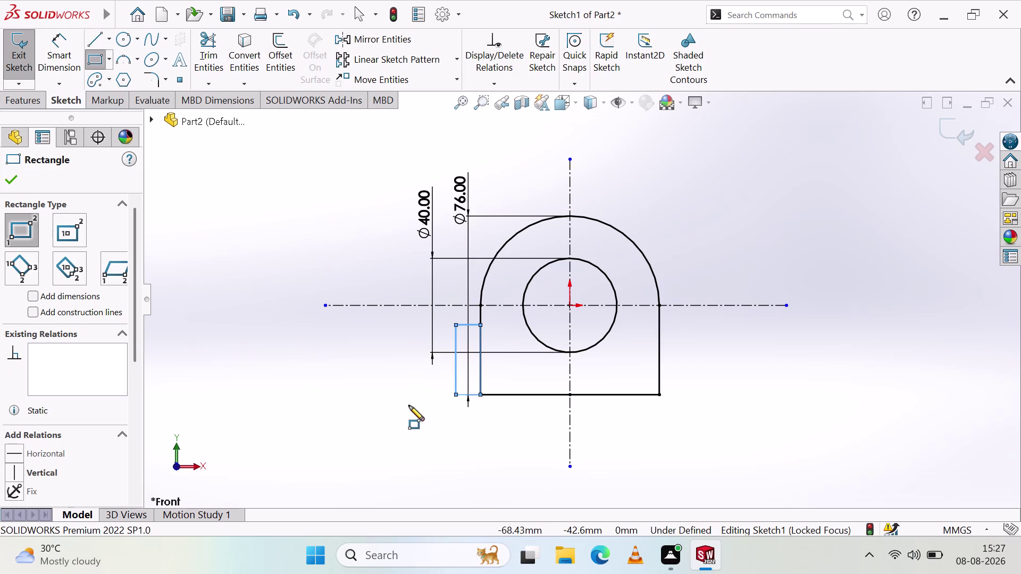
click(0, 176)
click(5, 183)
click(319, 320)
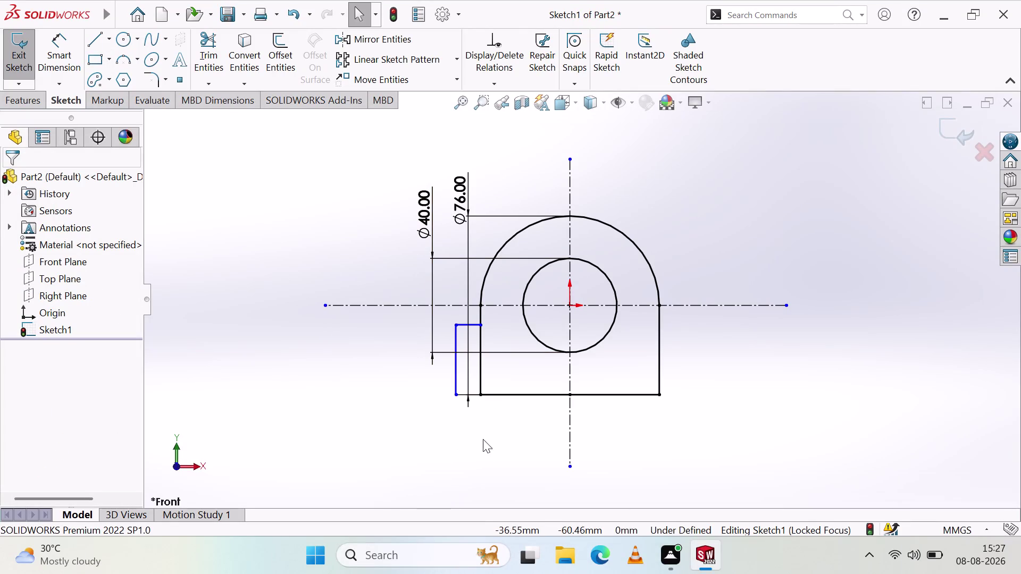
scroll(down, 3)
Dimension the rectangle's bottom edge to 32 mm with Smart Dimension.
scroll(down, 3)
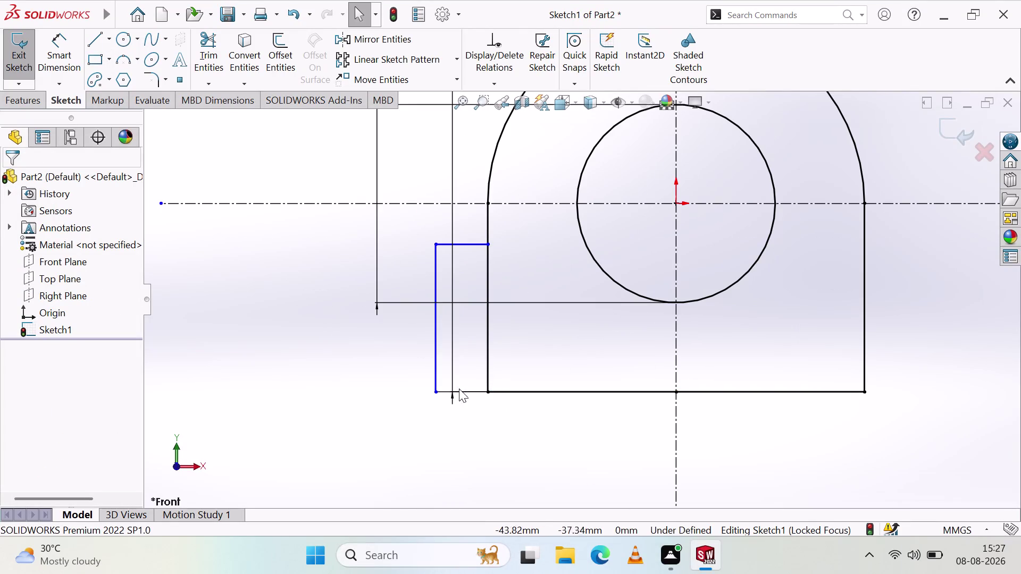
click(462, 389)
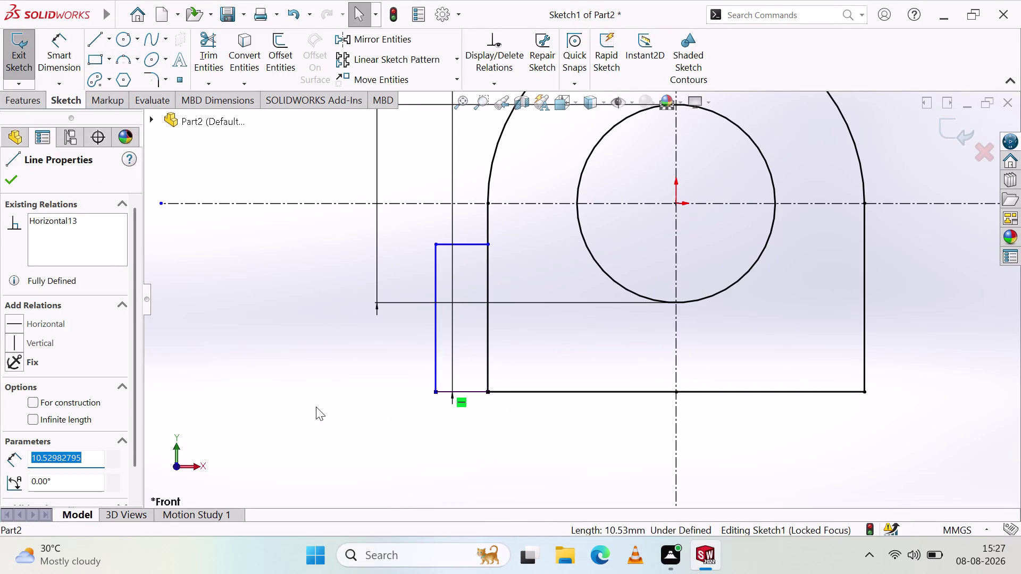
click(281, 252)
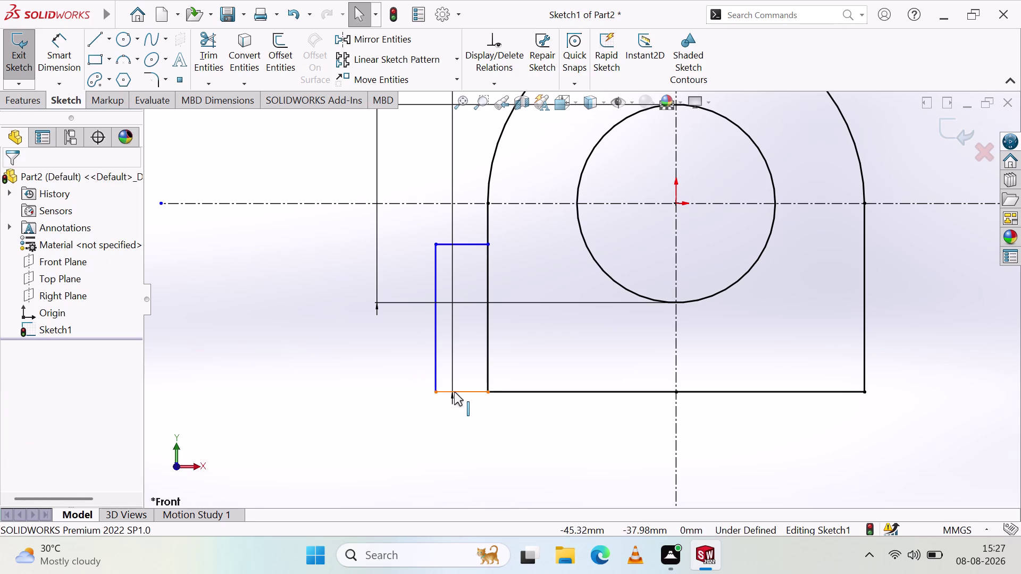
drag(459, 392, 461, 418)
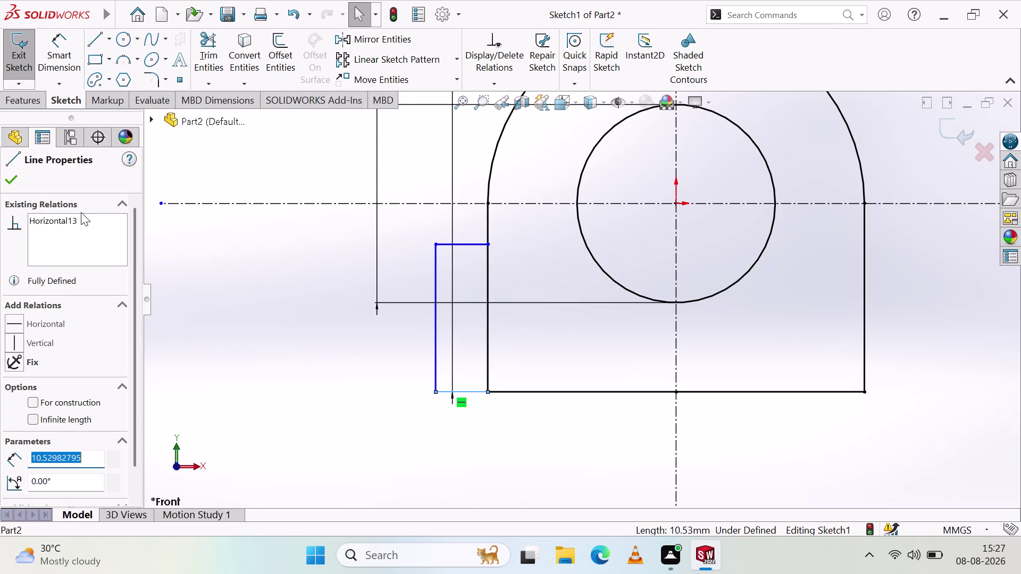
click(255, 261)
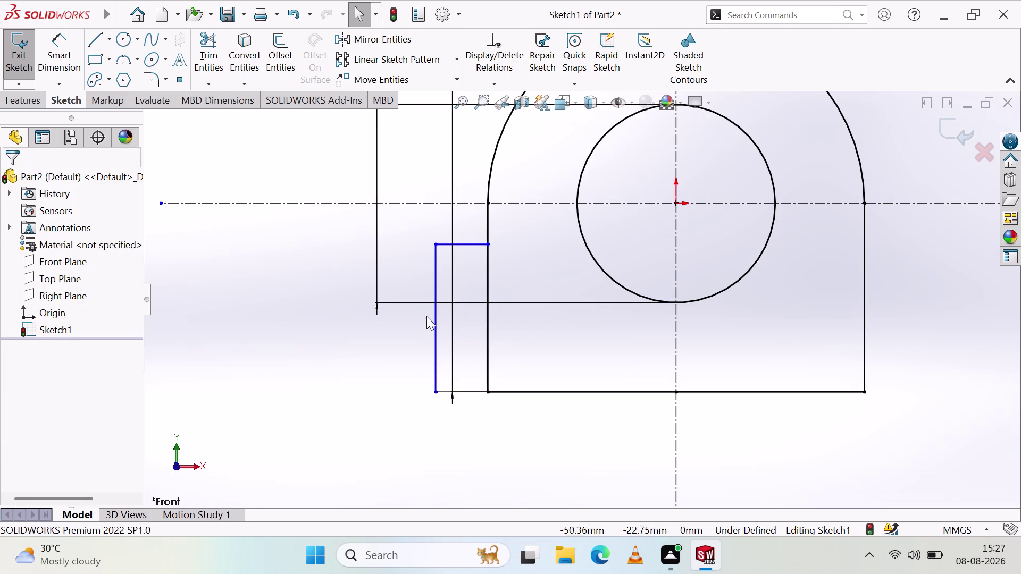
click(66, 61)
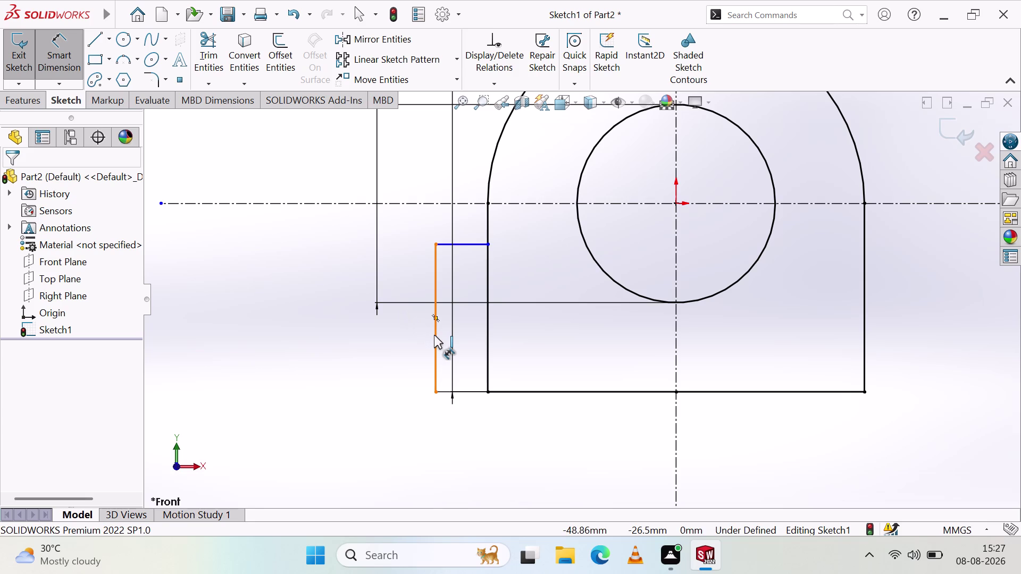
click(459, 390)
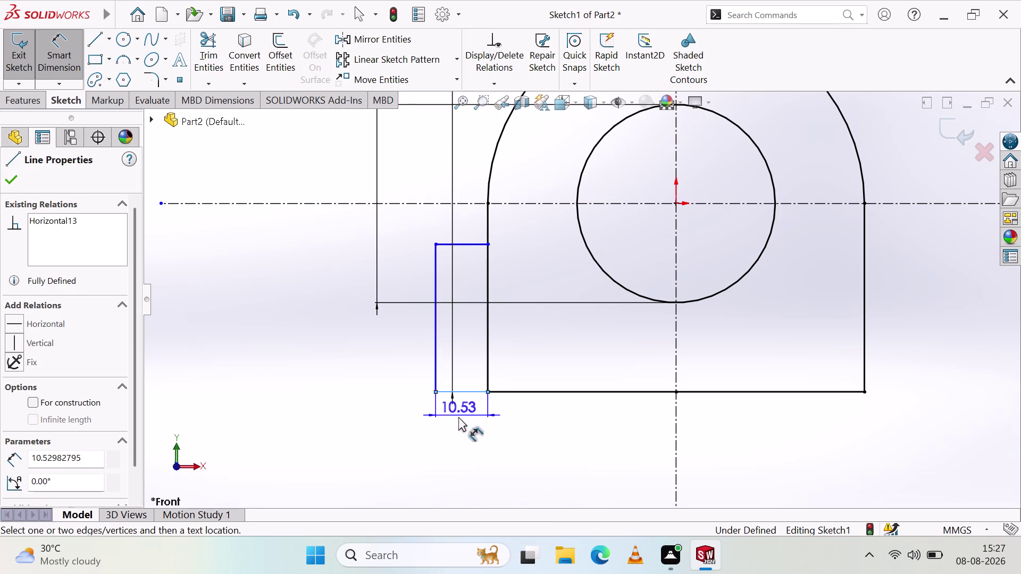
click(388, 433)
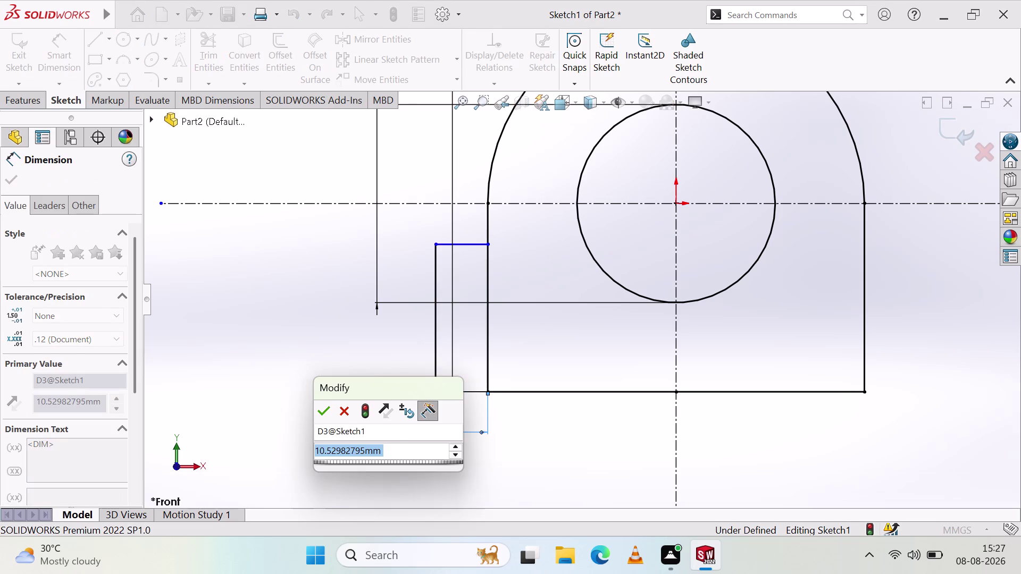
key(3)
key(2)
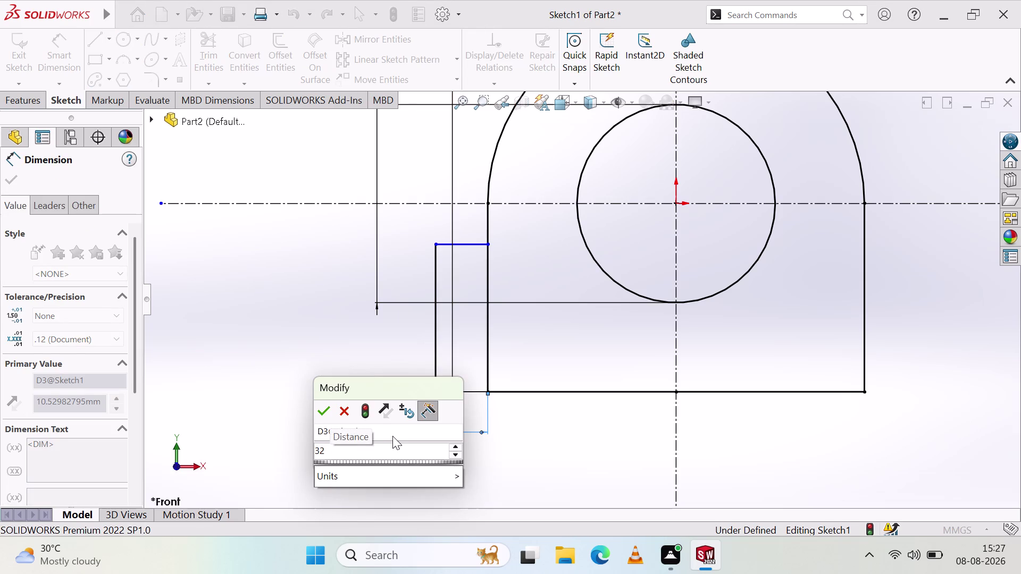
click(325, 413)
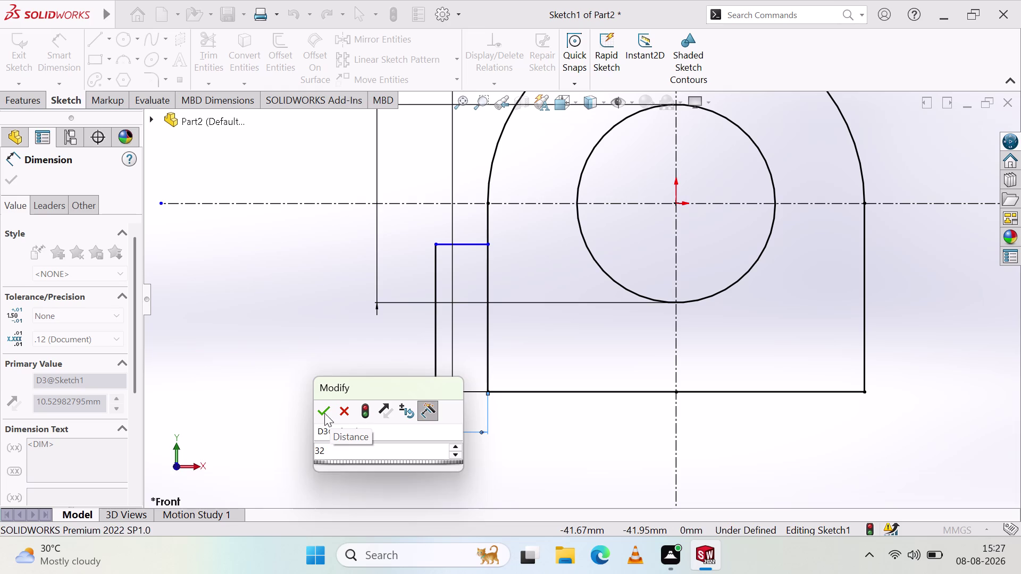
click(241, 370)
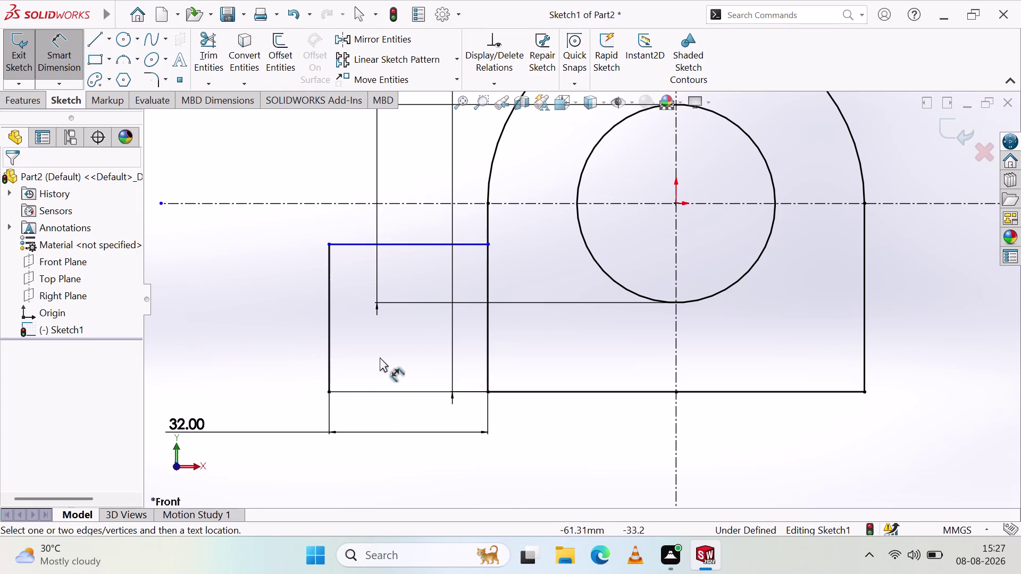
Place a height dimension on the rectangle's left edge.
scroll(up, 3)
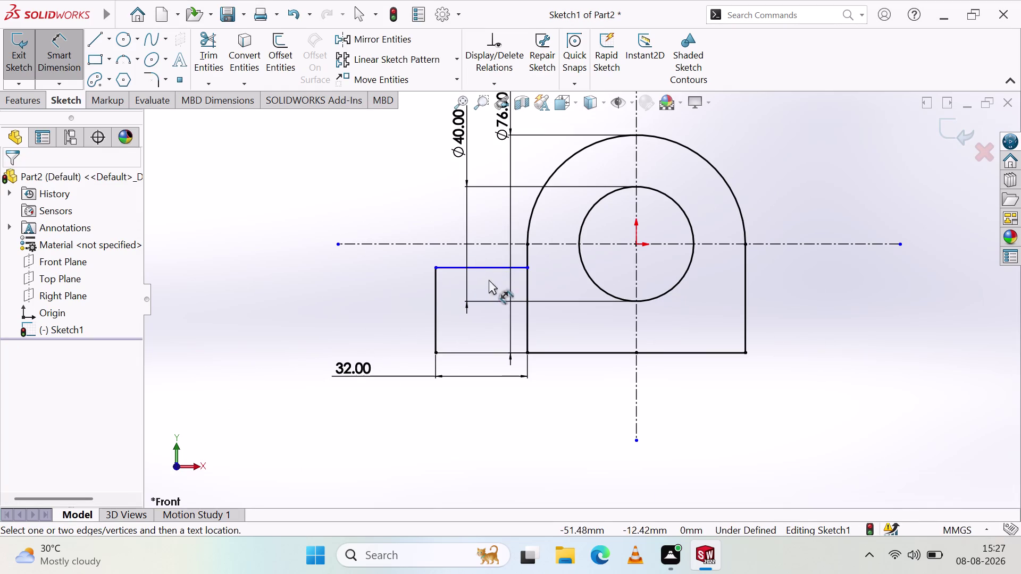
click(435, 300)
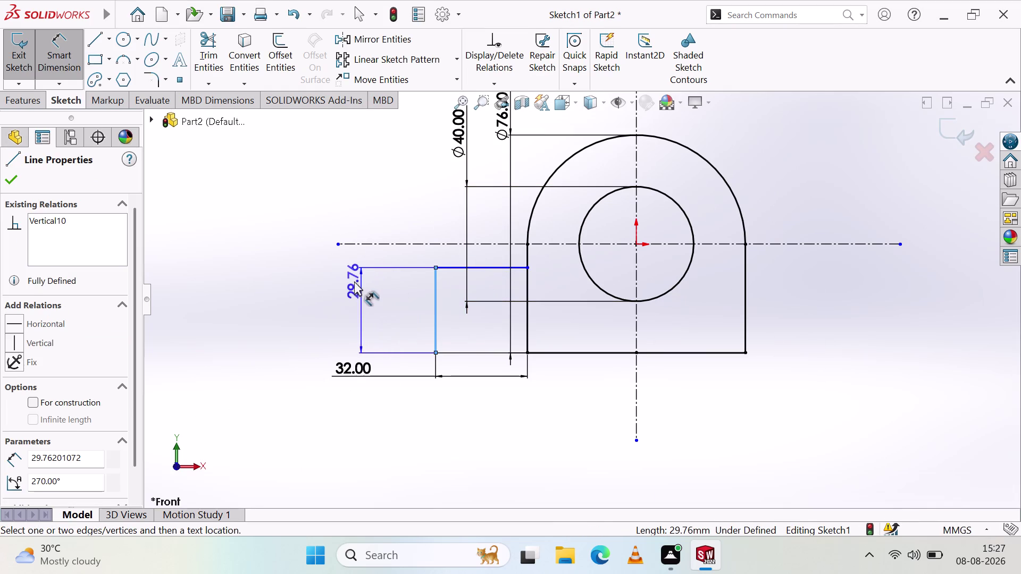
click(348, 282)
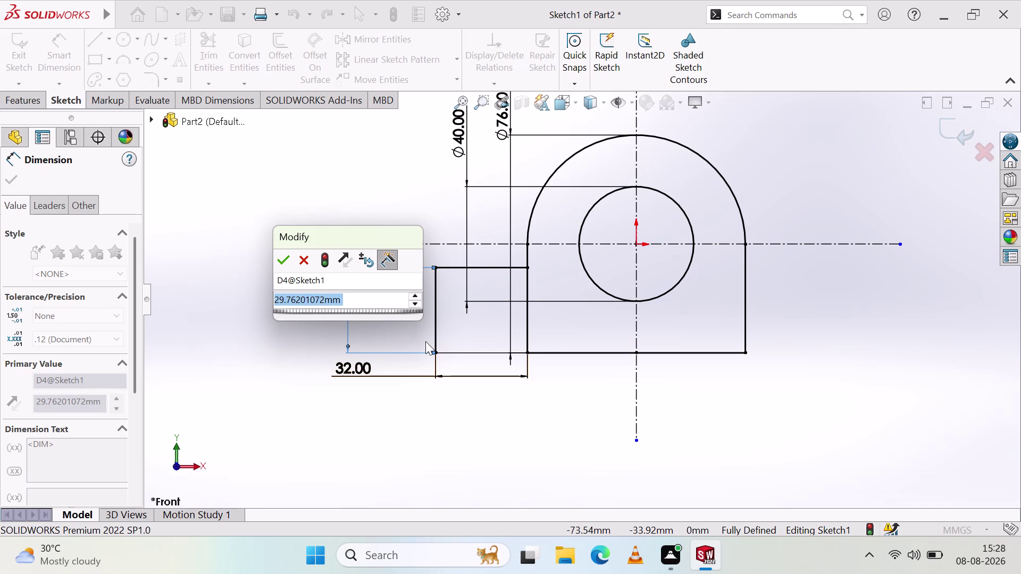
Enter 56 mm as the rectangle's height and confirm.
text(56)
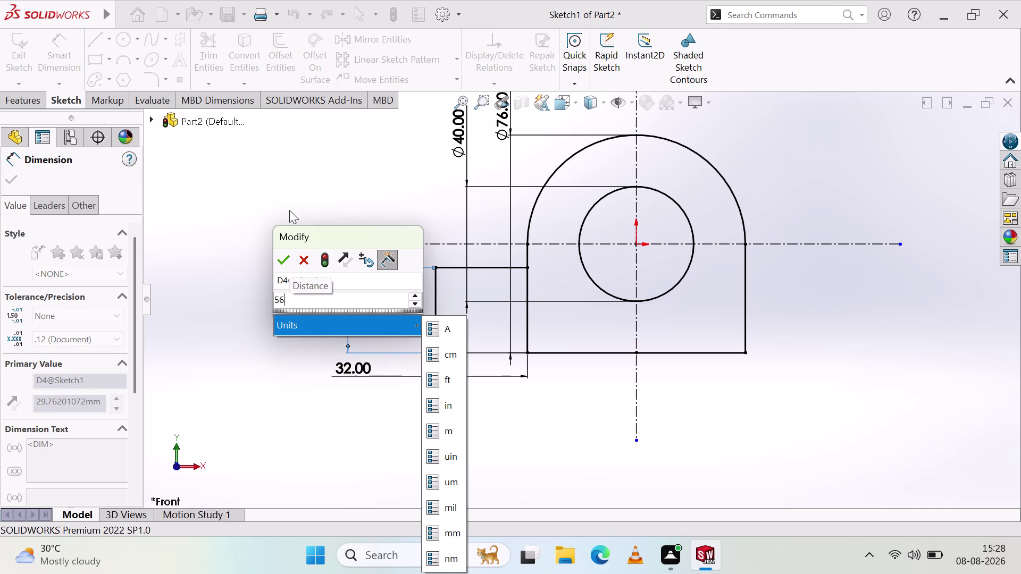
click(282, 267)
click(257, 333)
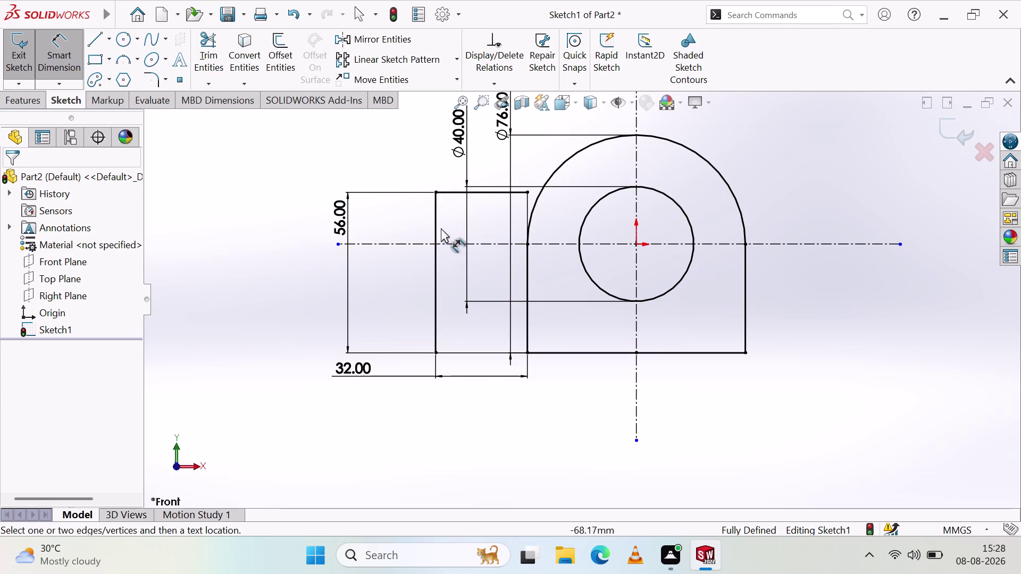
Delete the 32 by 56 mm rectangle's edges and their dimensions.
key(Escape)
click(450, 188)
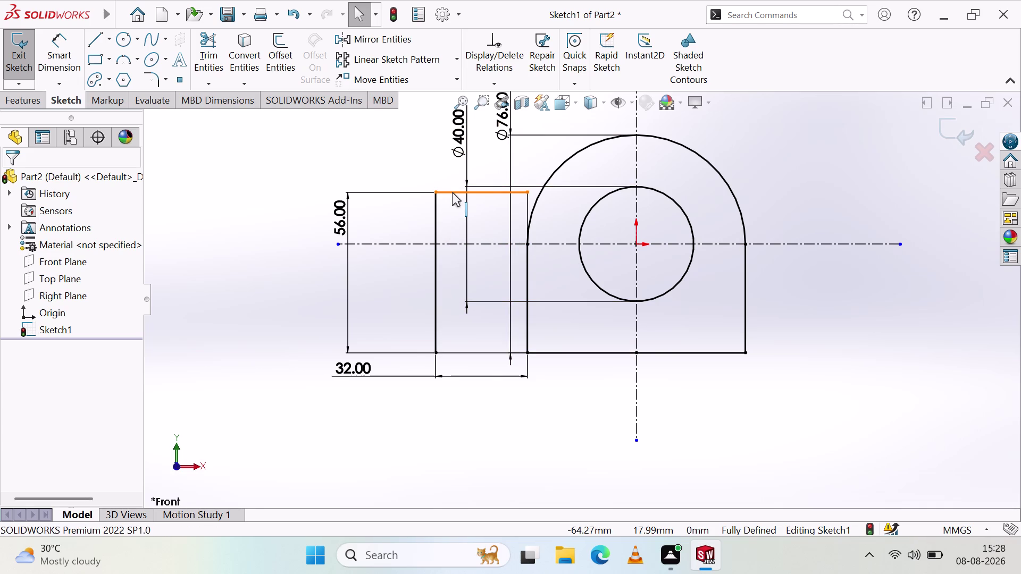
click(452, 193)
key(Delete)
click(436, 216)
key(Delete)
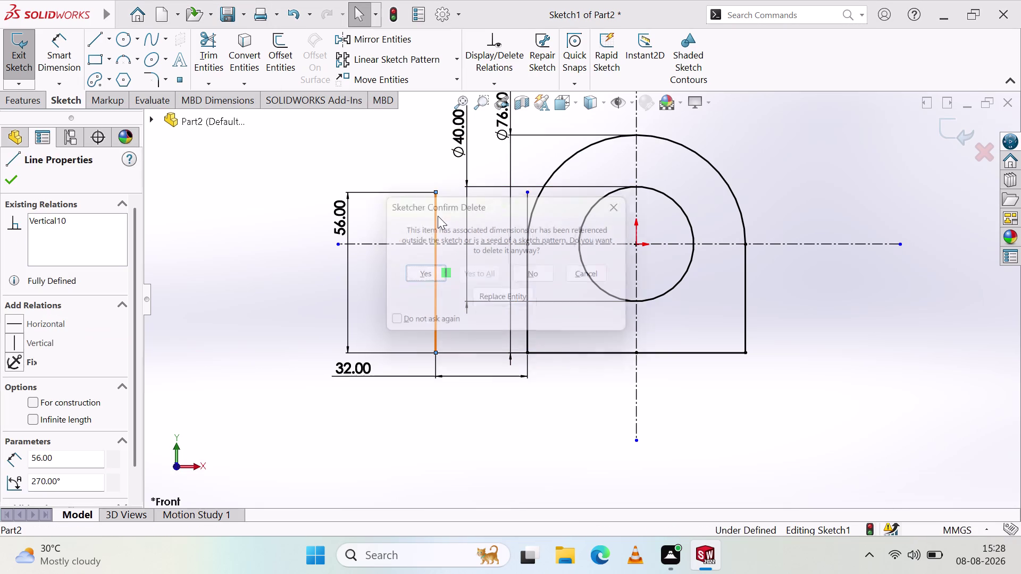
click(435, 275)
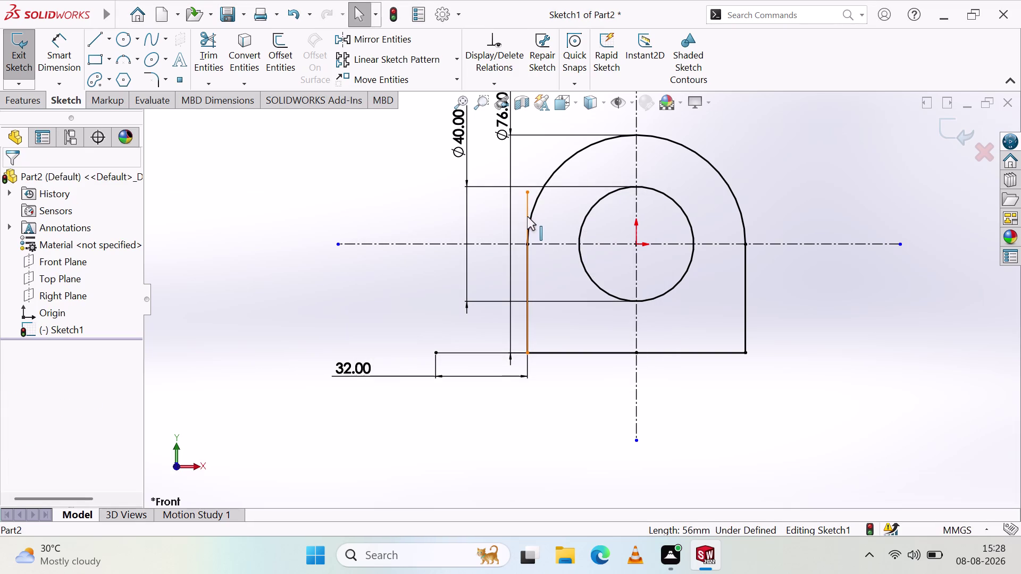
click(526, 215)
key(Delete)
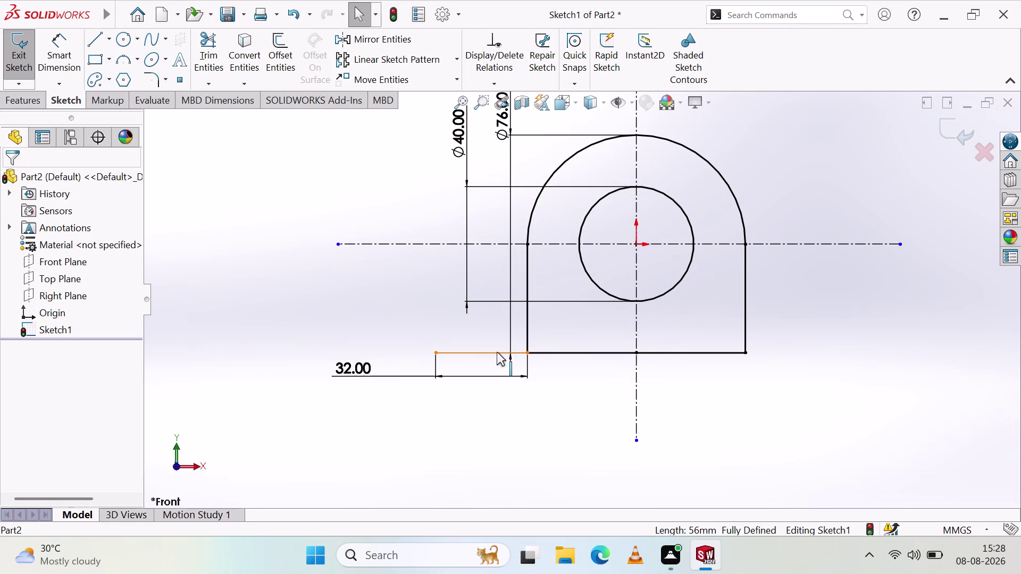
click(497, 352)
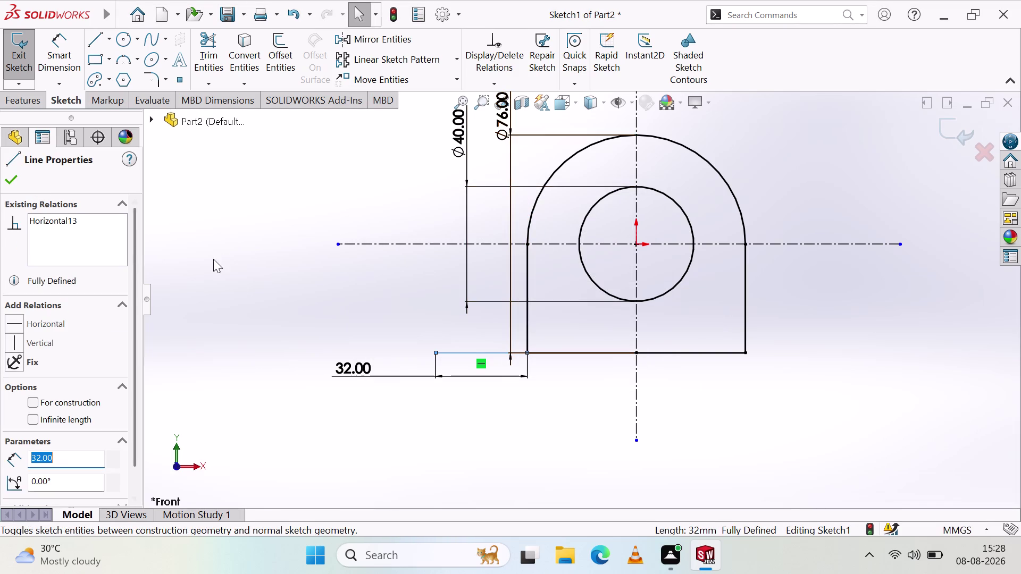
key(Delete)
Undo the accidentally deleted U-profile side line and exit the sketch.
click(413, 278)
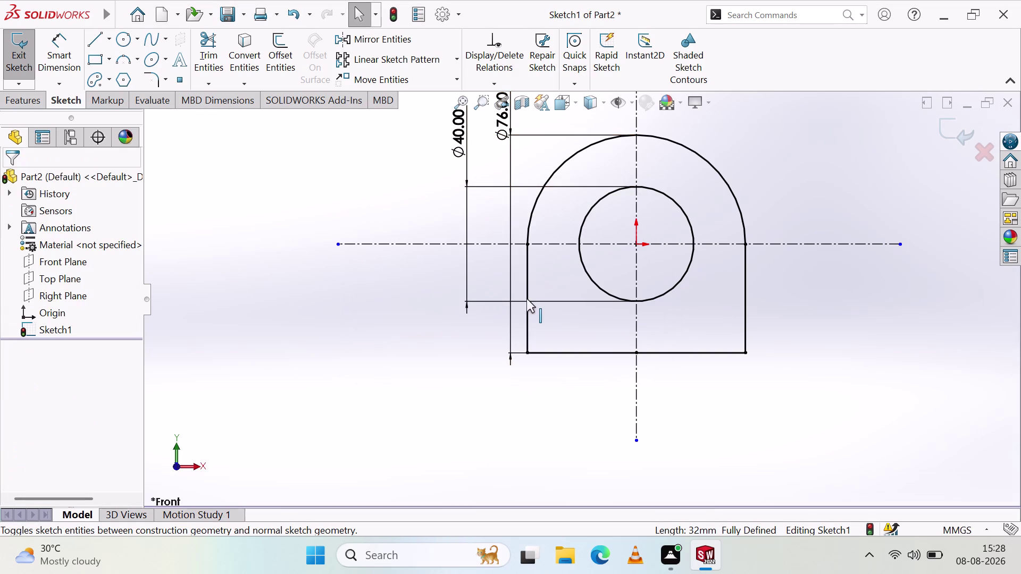
click(528, 297)
key(Delete)
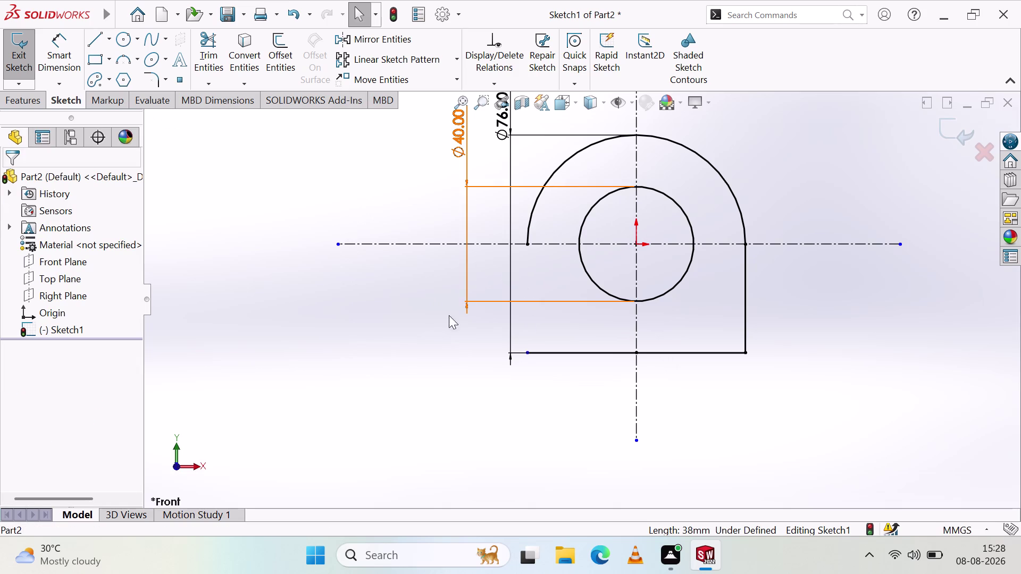
key(ctrl+z)
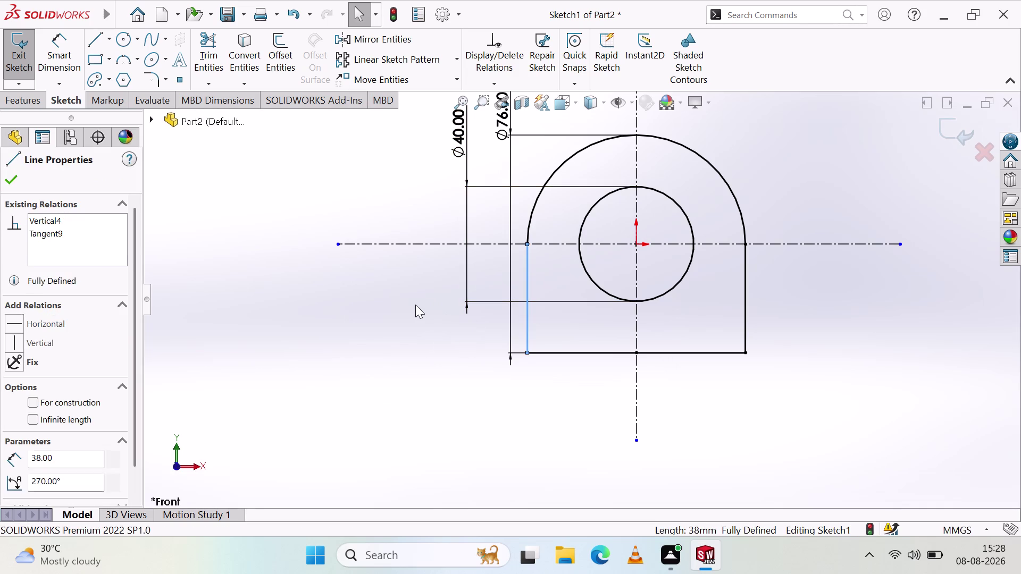
click(413, 303)
scroll(up, 3)
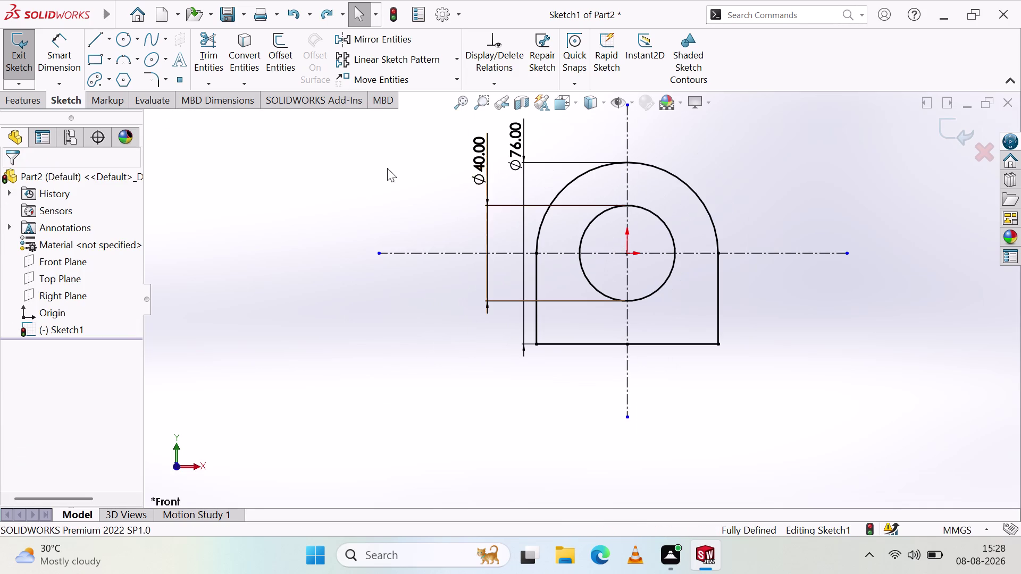
click(16, 52)
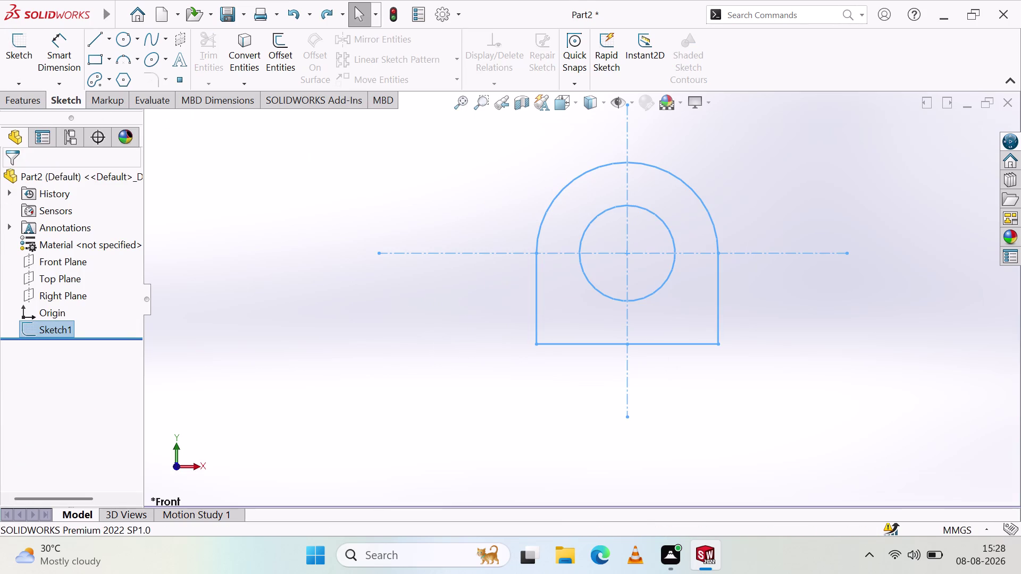
Extrude Sketch1 with Extruded Boss/Base, showing a 10 mm preview.
click(21, 104)
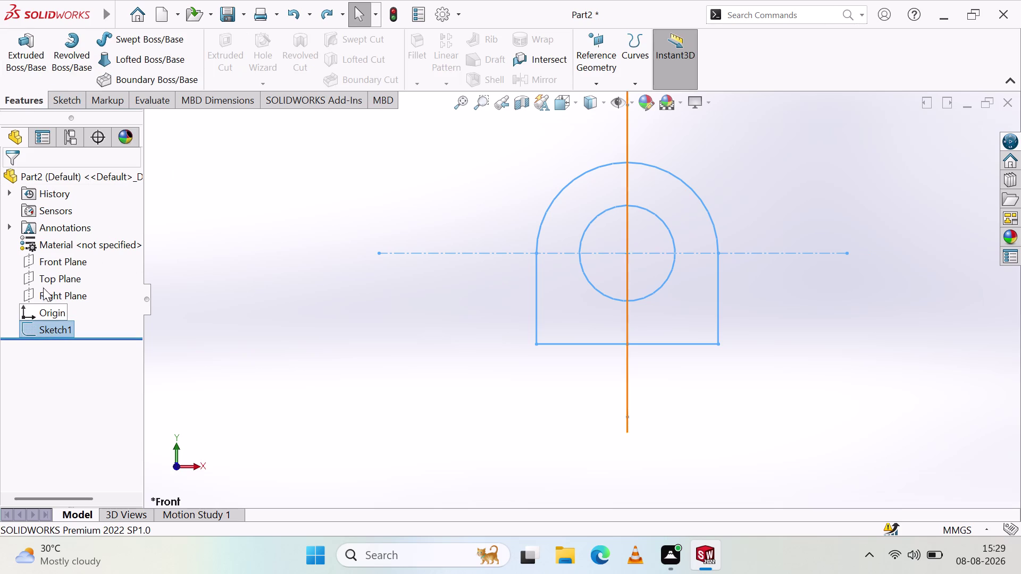
click(46, 335)
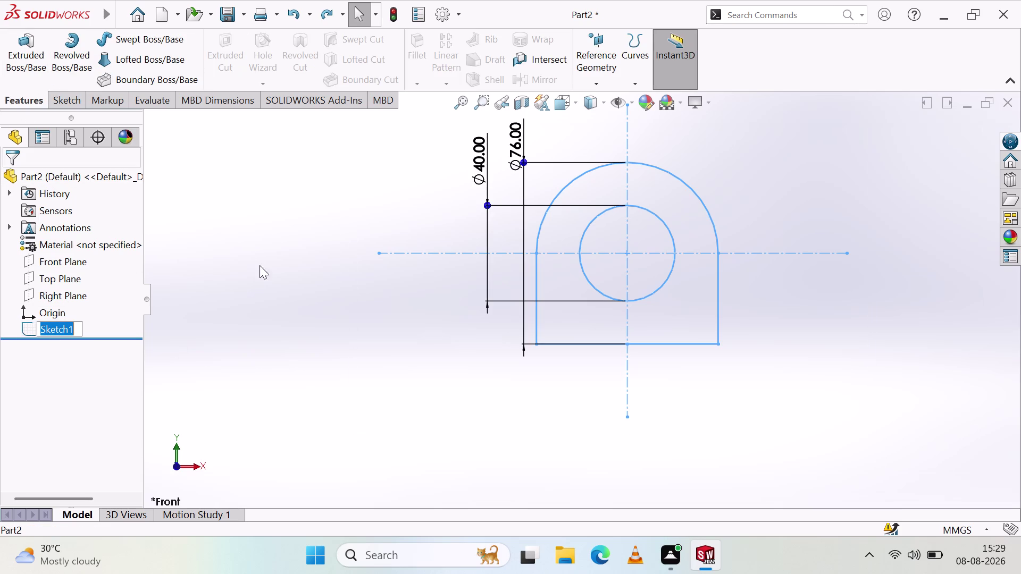
click(24, 54)
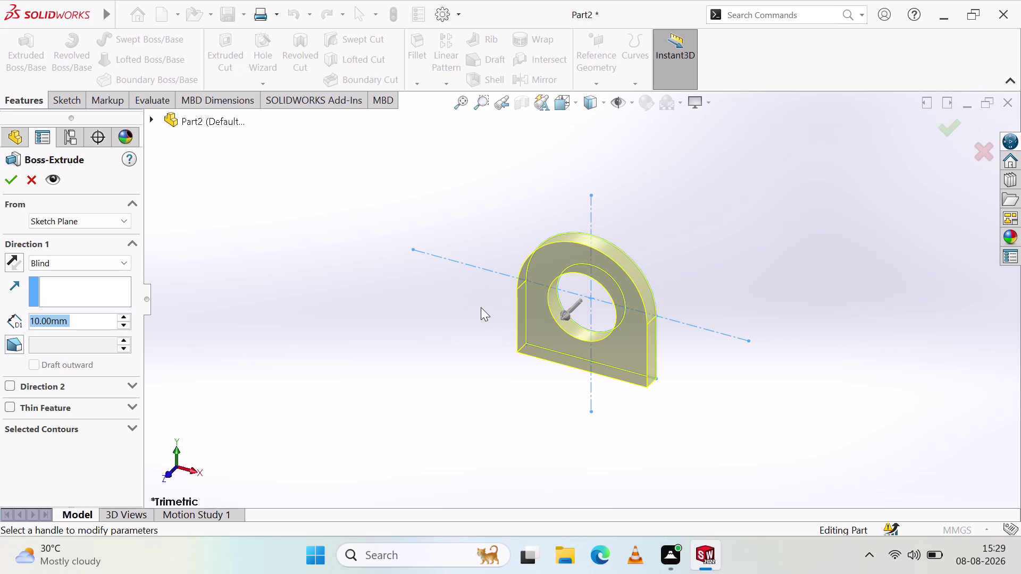
Raise the Boss-Extrude depth D1 to 20 mm.
middle_drag(695, 357, 703, 354)
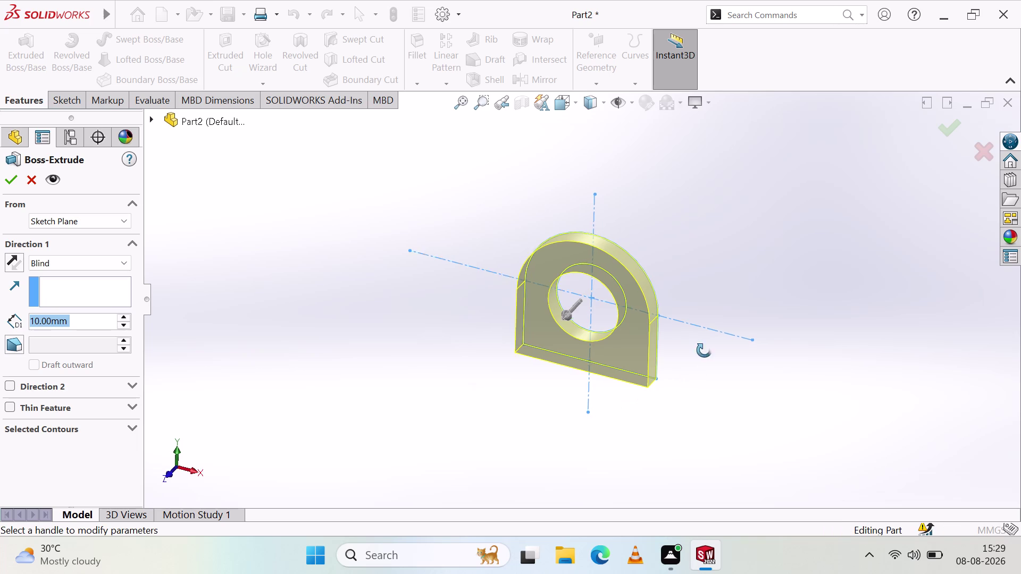
middle_drag(703, 355, 788, 316)
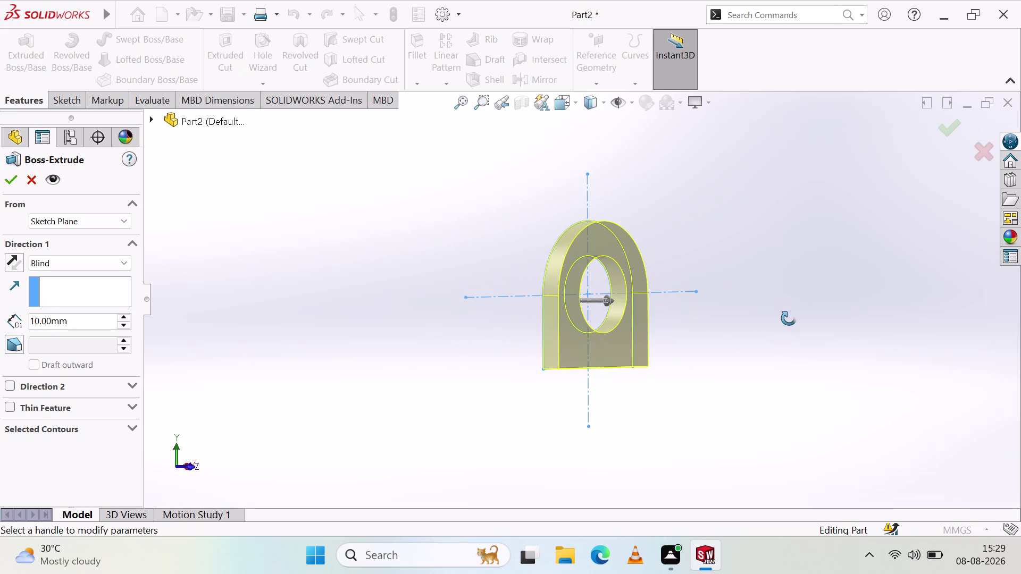
middle_drag(787, 316, 812, 309)
middle_click(812, 308)
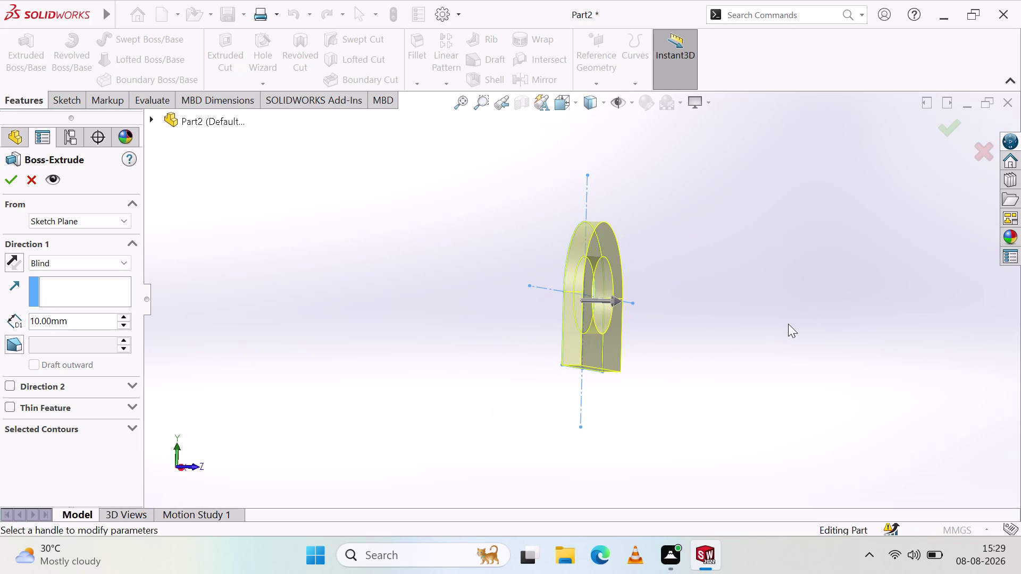
click(125, 318)
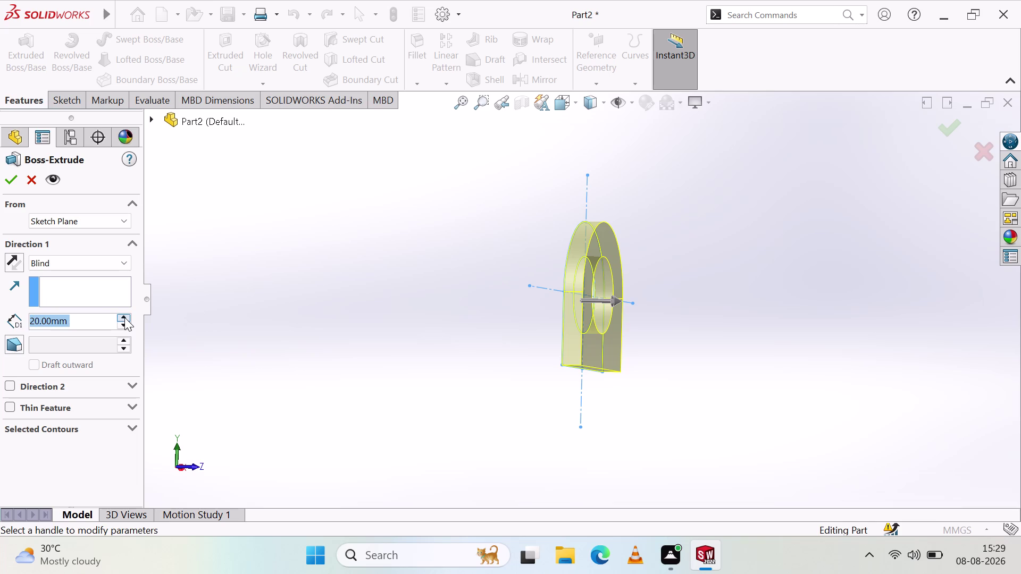
Orbit the 20 mm preview to inspect the block's back and top.
middle_drag(281, 330, 309, 356)
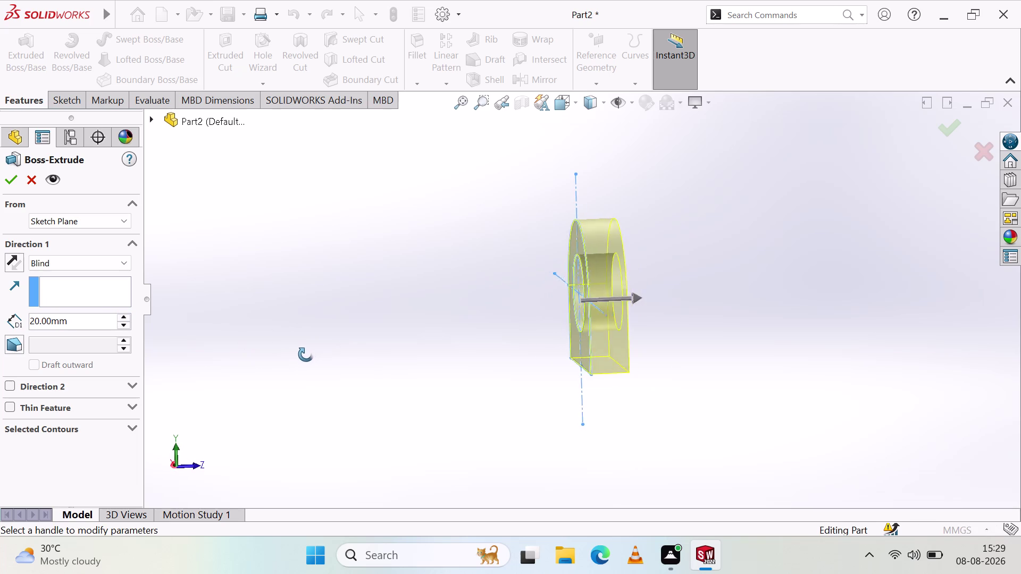
middle_drag(308, 356, 227, 283)
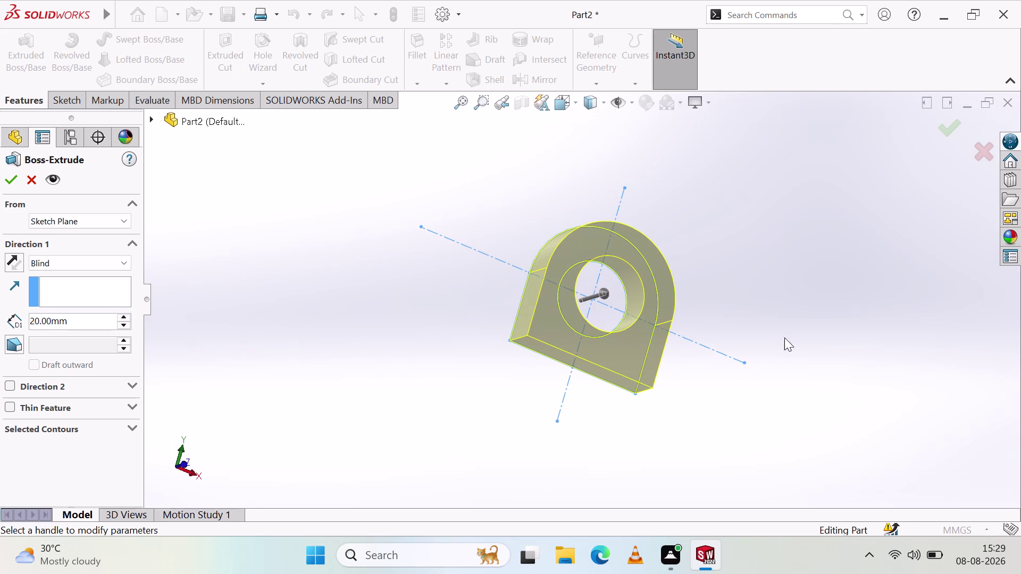
middle_drag(793, 249, 785, 225)
middle_drag(424, 243, 431, 346)
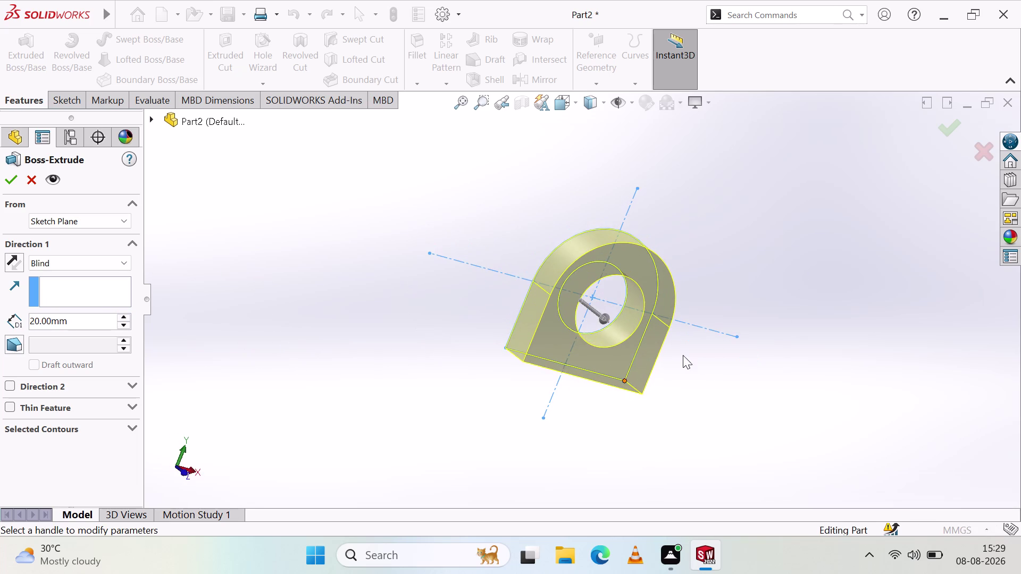
middle_drag(730, 289, 664, 190)
middle_drag(688, 415, 774, 343)
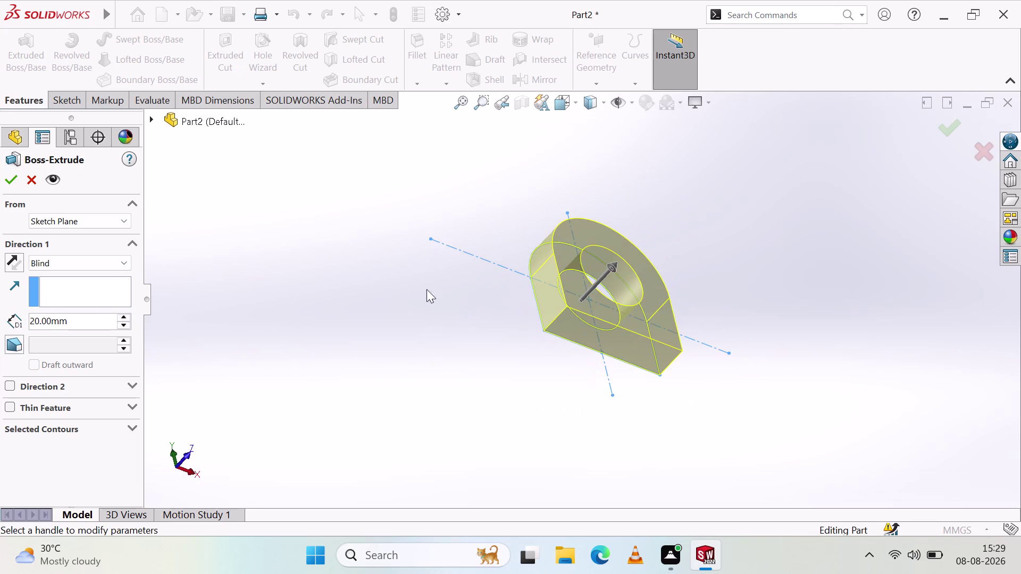
middle_drag(383, 247, 365, 362)
middle_drag(391, 263, 379, 258)
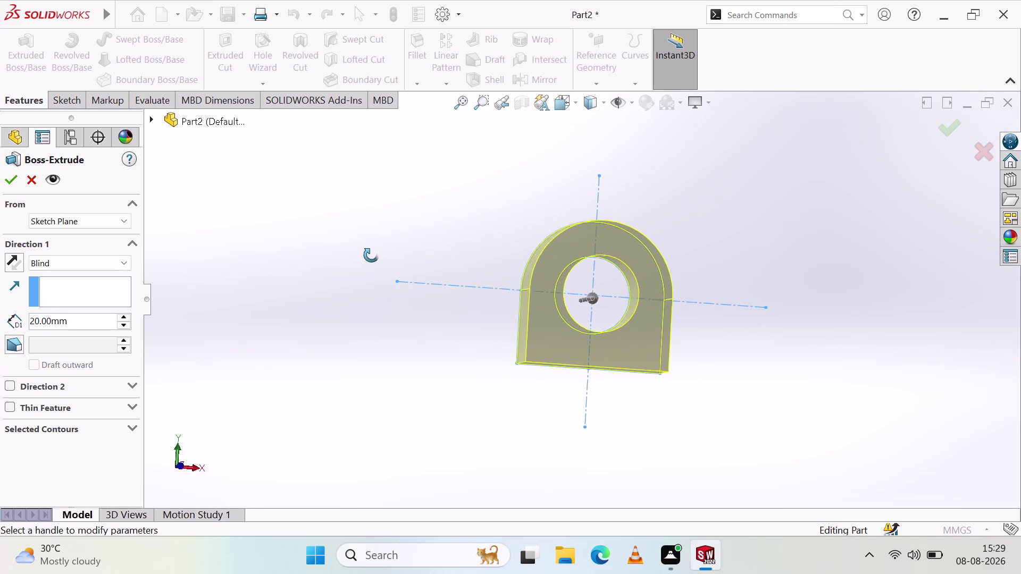
Orbit and zoom to face the Ø40 bore and confirm it passes through.
middle_drag(379, 258, 343, 272)
scroll(down, 3)
middle_drag(746, 395, 771, 322)
middle_drag(312, 286, 317, 292)
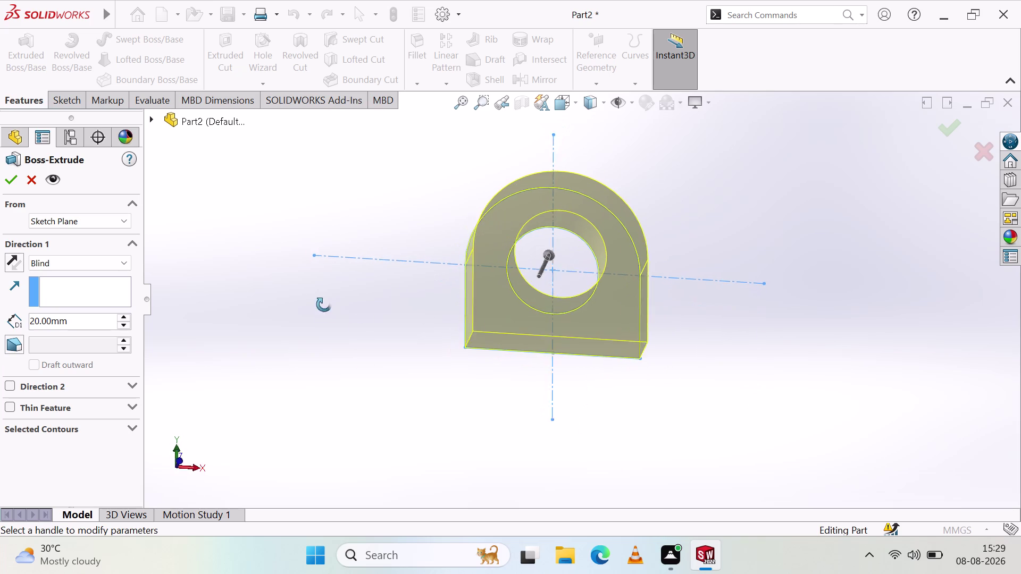
middle_drag(317, 292, 327, 345)
scroll(up, 3)
scroll(down, 3)
scroll(up, 3)
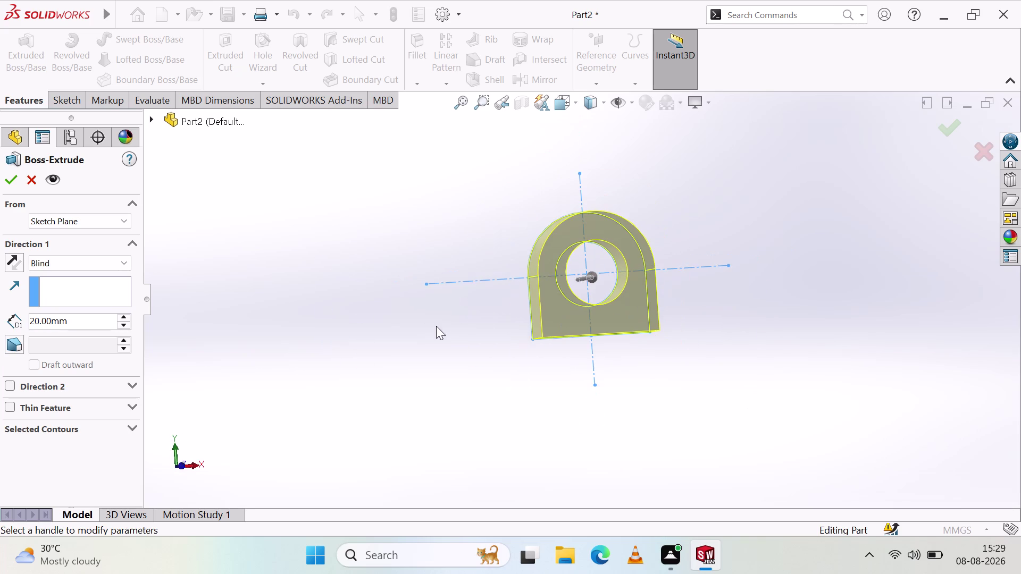
scroll(down, 3)
scroll(down, 3)
scroll(up, 3)
scroll(down, 3)
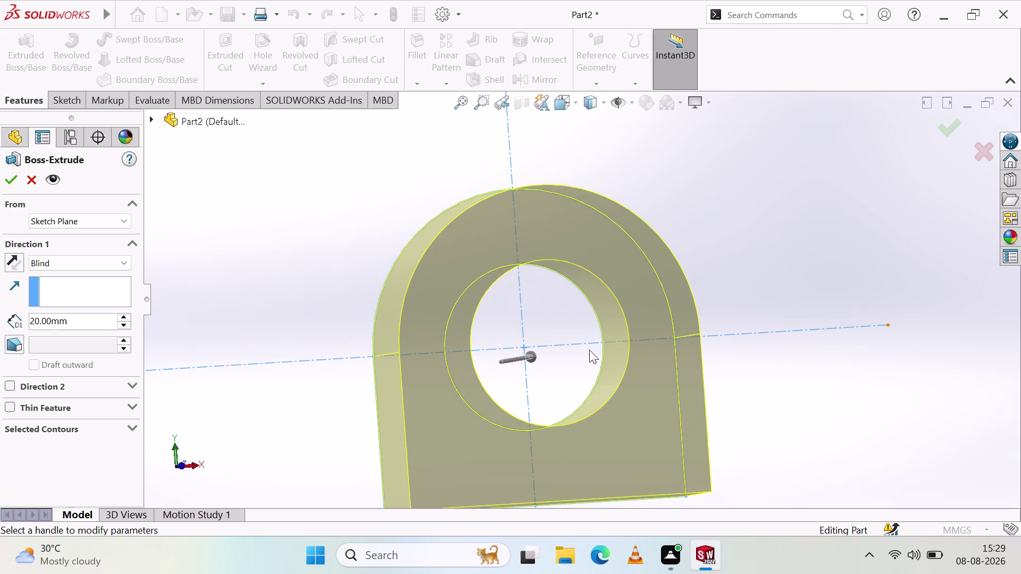
scroll(down, 3)
scroll(up, 3)
scroll(down, 3)
scroll(up, 3)
scroll(down, 3)
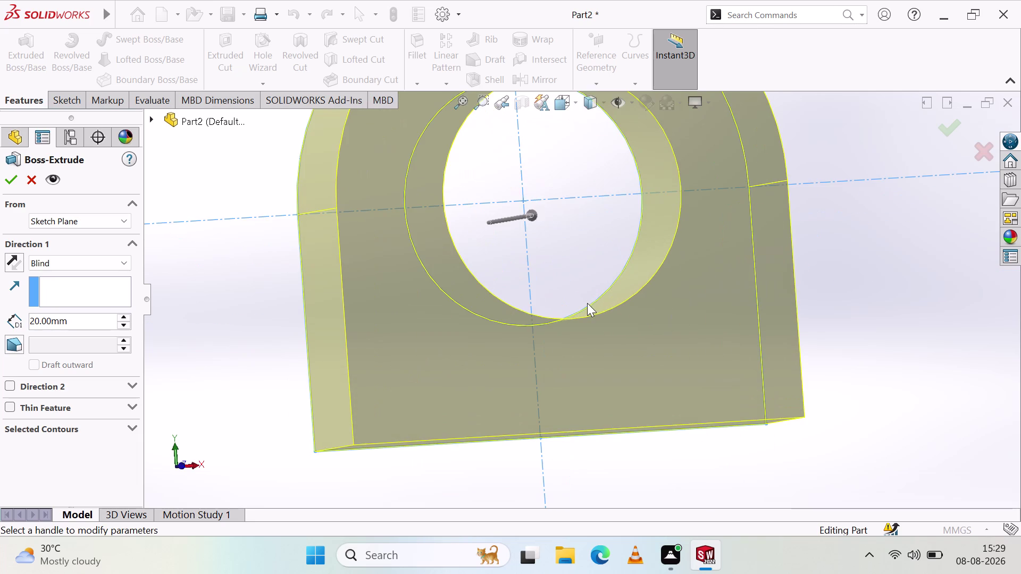
scroll(down, 3)
scroll(up, 3)
scroll(up, 3)
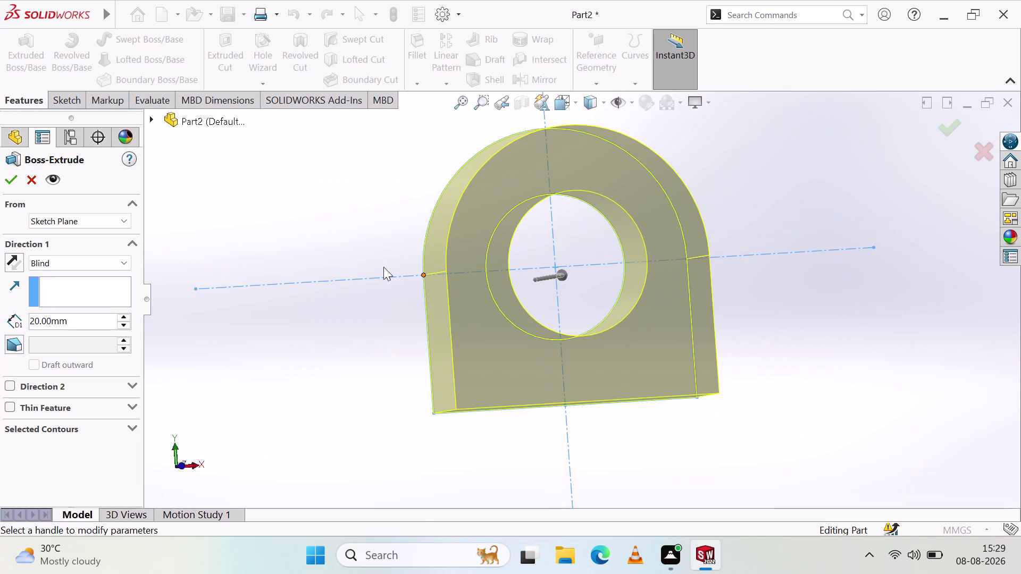
middle_drag(358, 363, 381, 362)
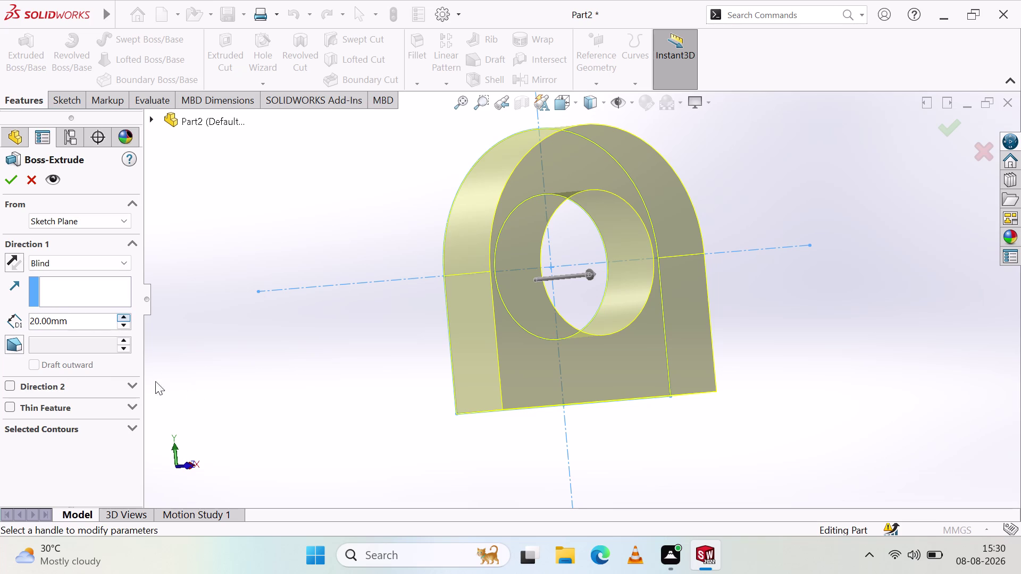
click(84, 322)
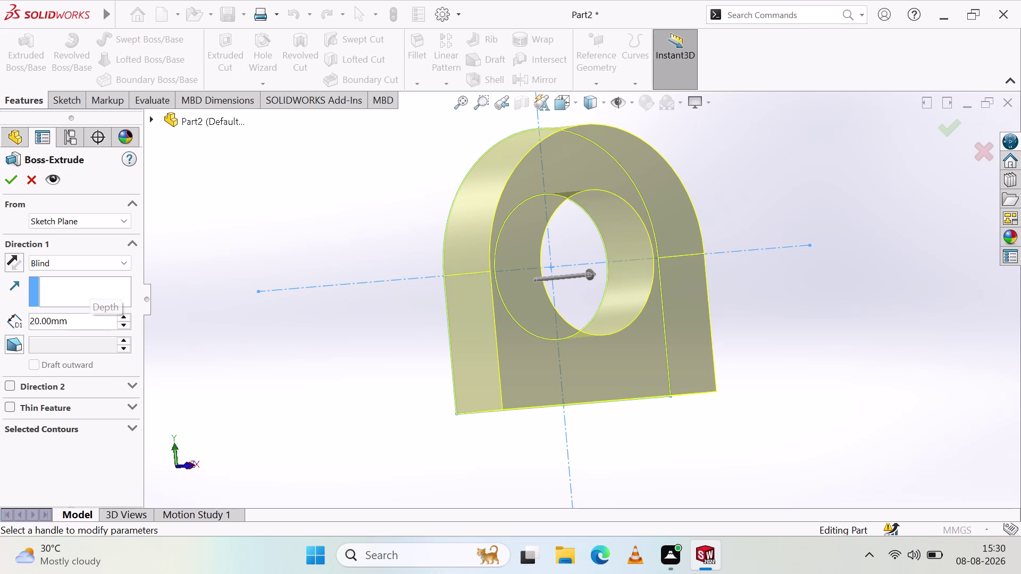